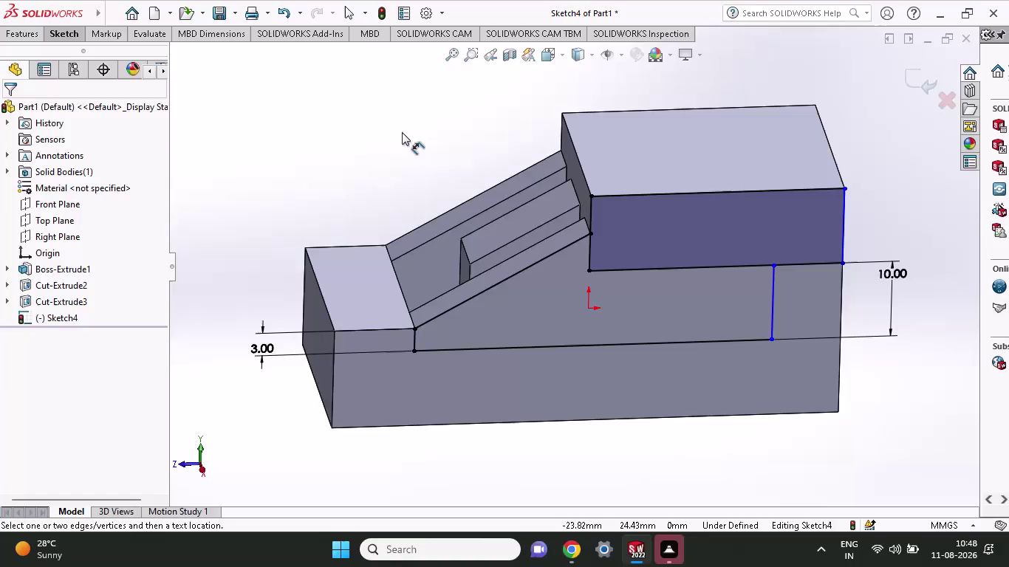
Orbit to a top-down view and cancel the active dimensioning command.
middle_drag(401, 132, 413, 201)
middle_click(413, 201)
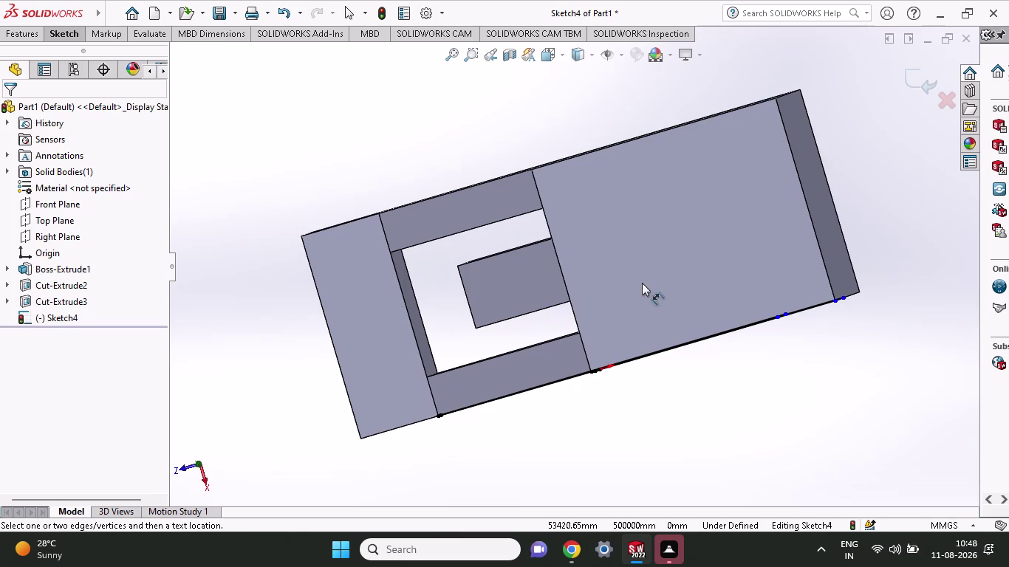
click(591, 273)
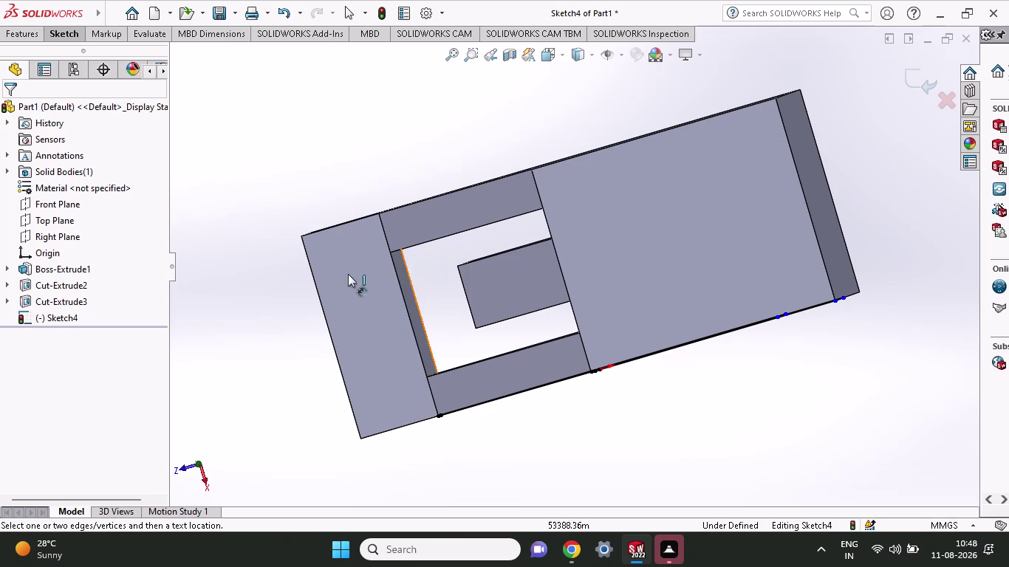
right_click(224, 135)
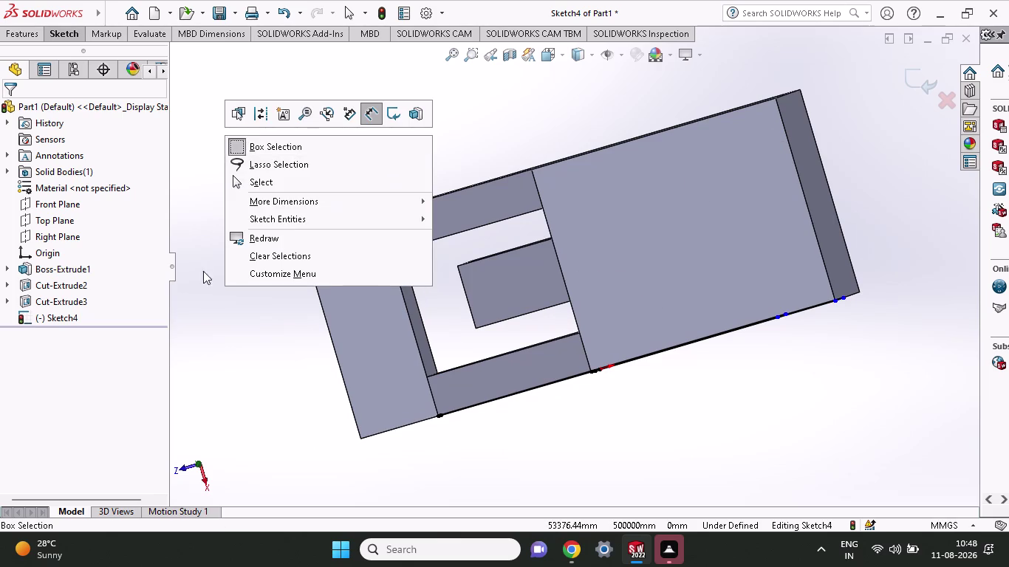
click(215, 302)
key(Escape)
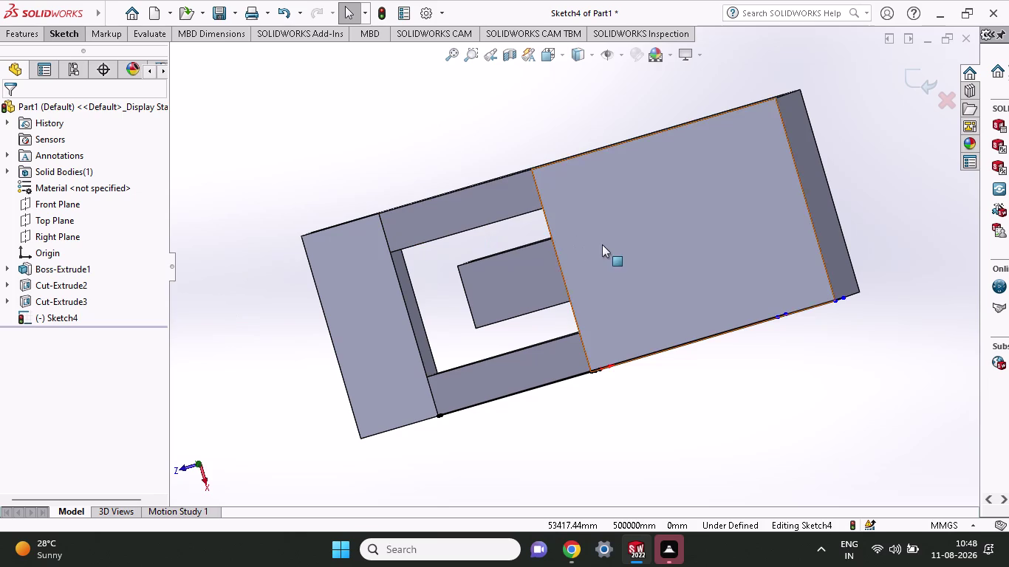
Exit the dimensioned sketch and start a new sketch on the raised block's top face.
click(602, 245)
right_click(602, 244)
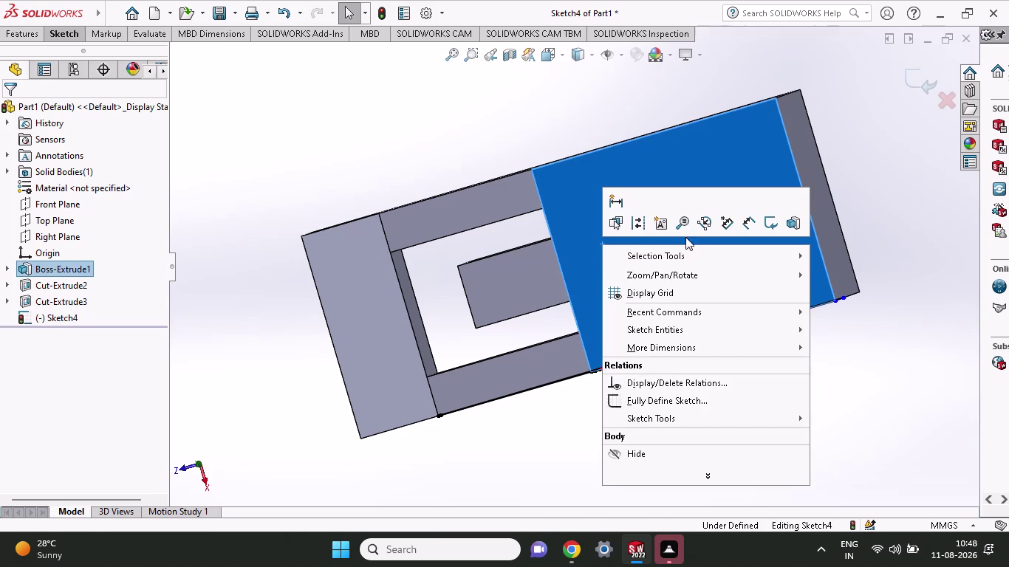
click(768, 228)
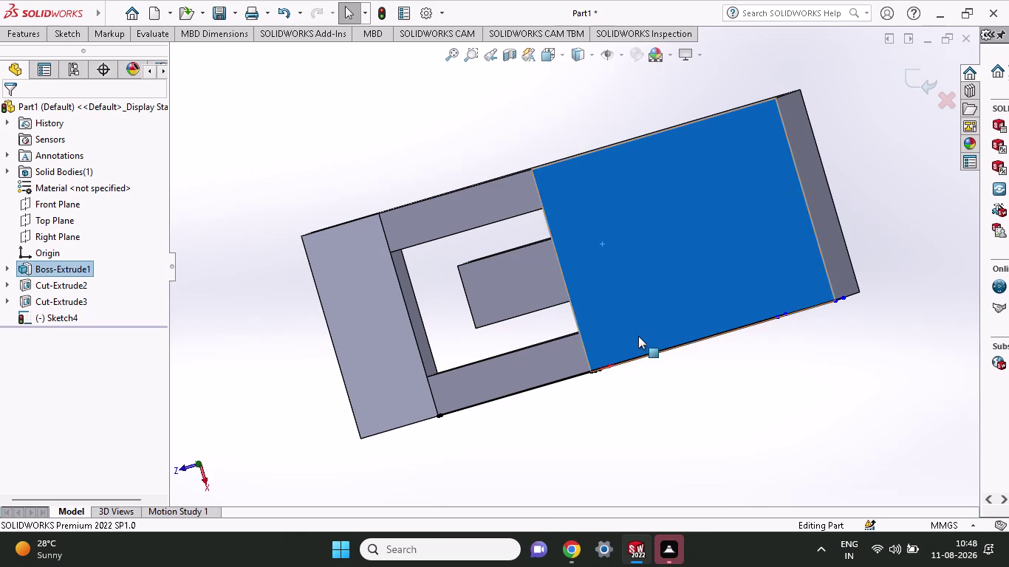
click(637, 305)
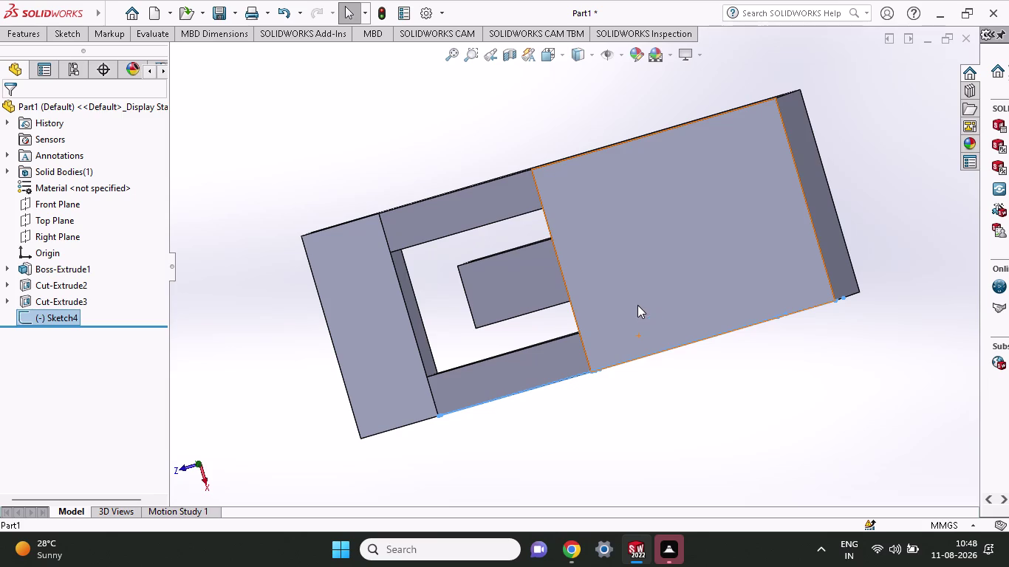
click(697, 264)
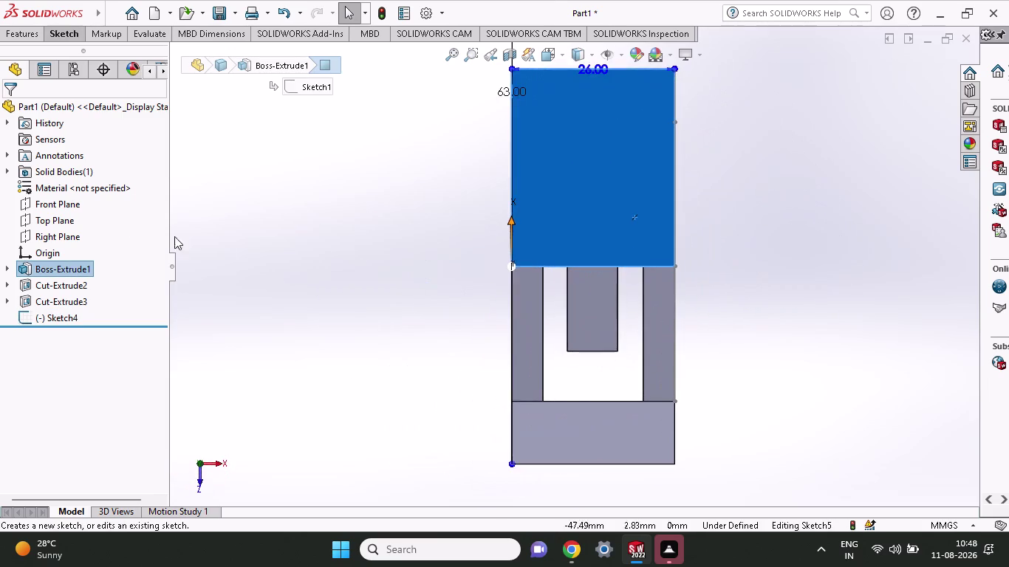
Draw two vertical lines and an 8 mm top line from the face edge above the slot.
click(56, 36)
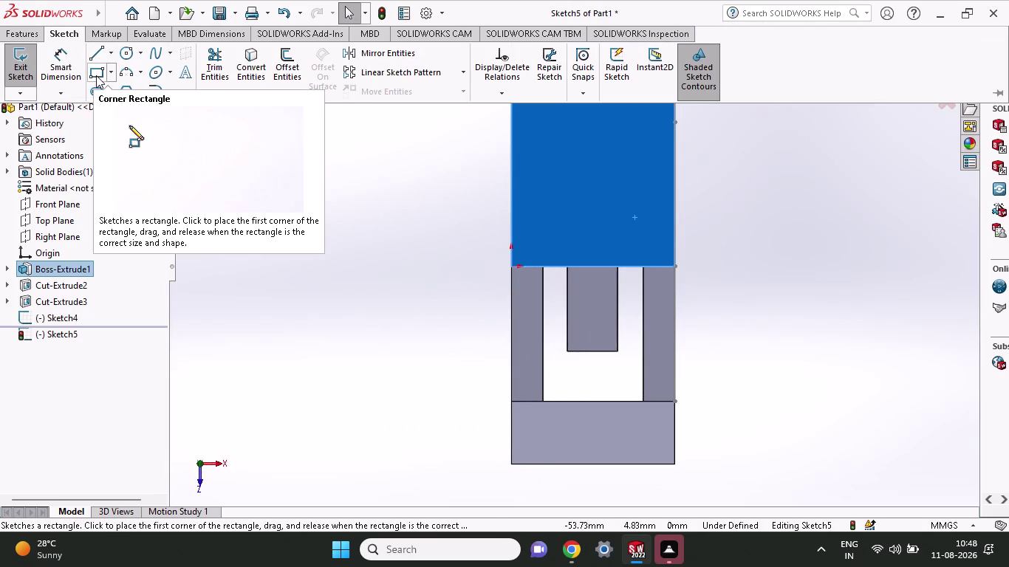
click(95, 54)
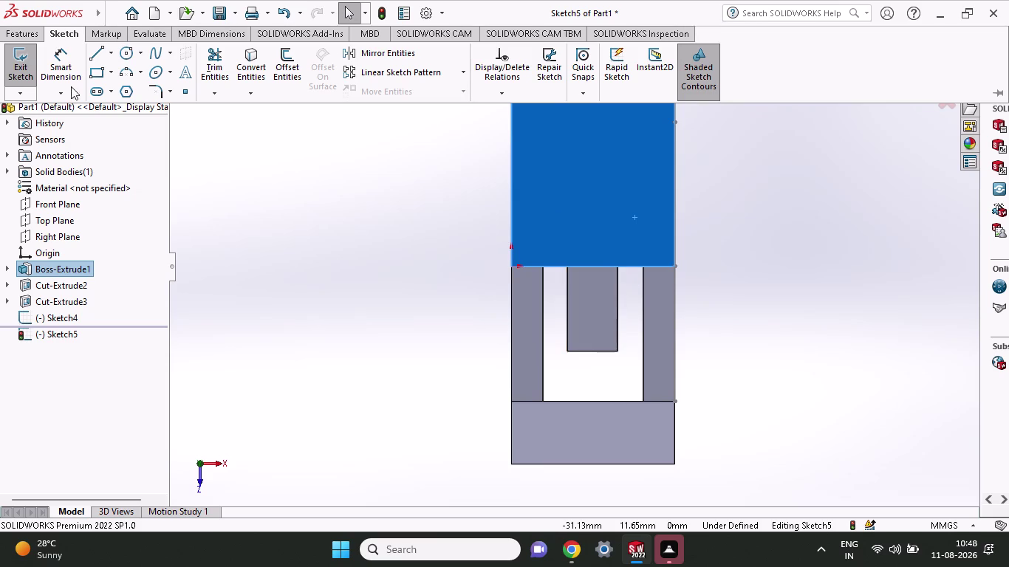
click(92, 58)
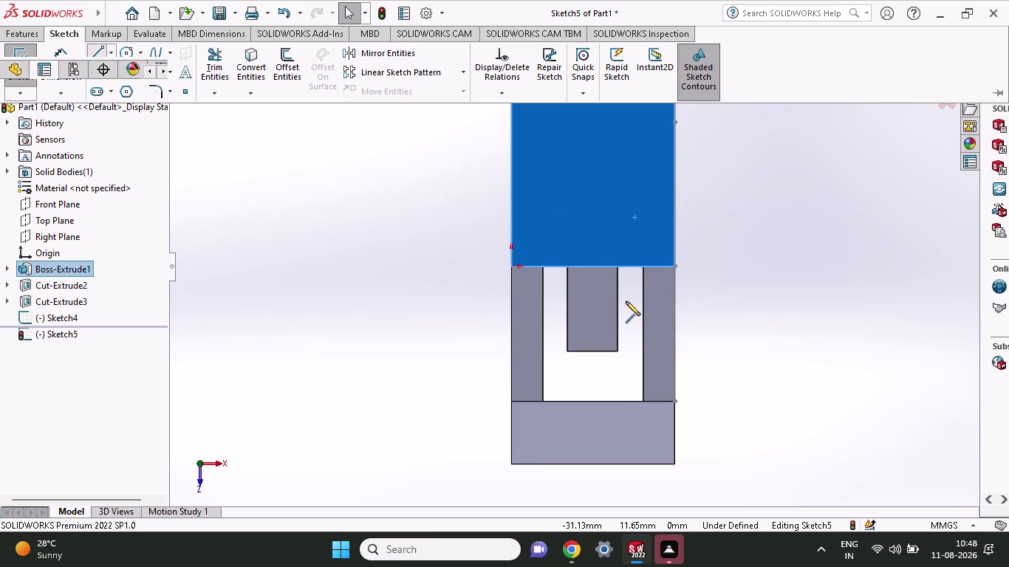
click(619, 268)
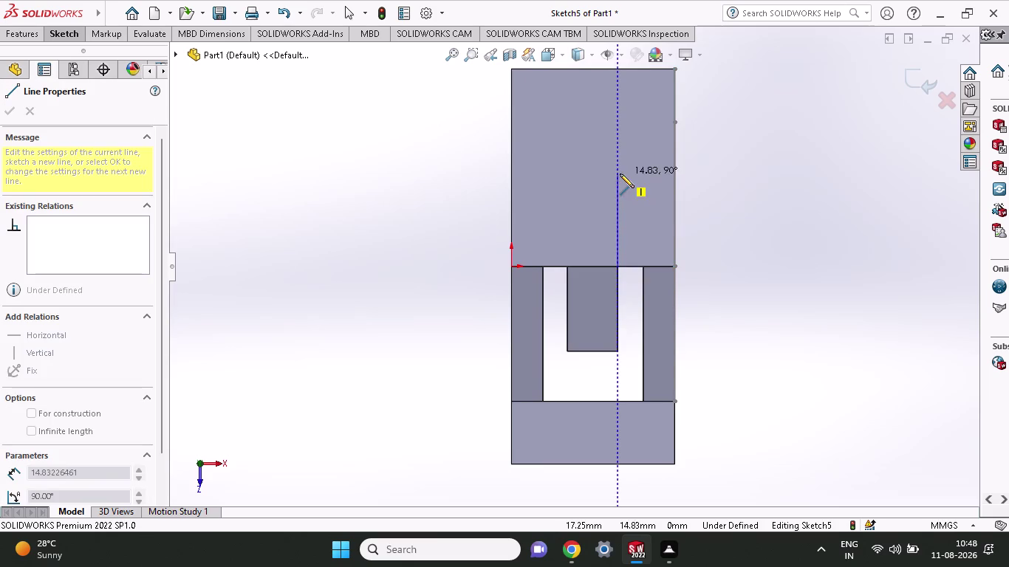
click(619, 195)
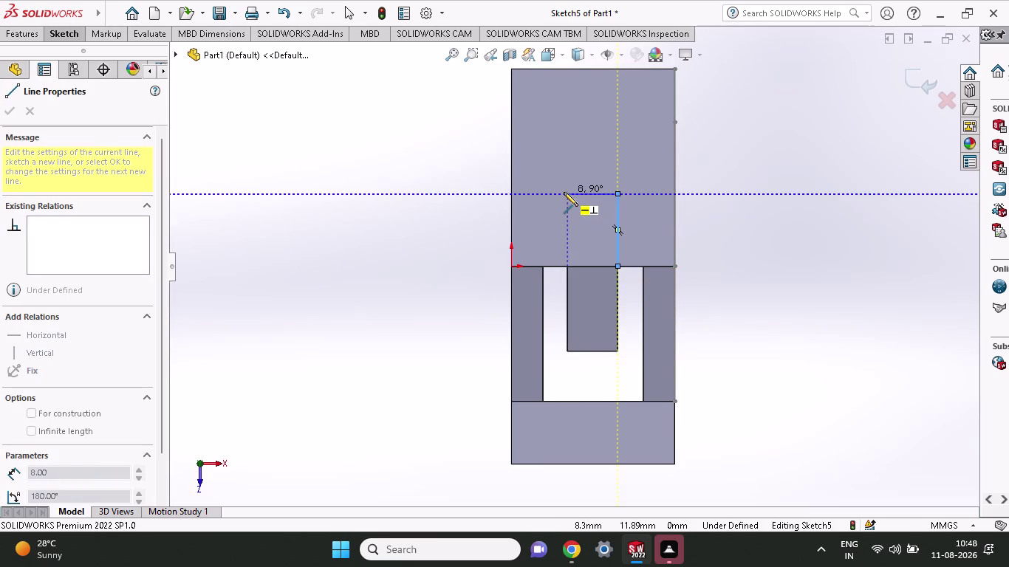
click(563, 192)
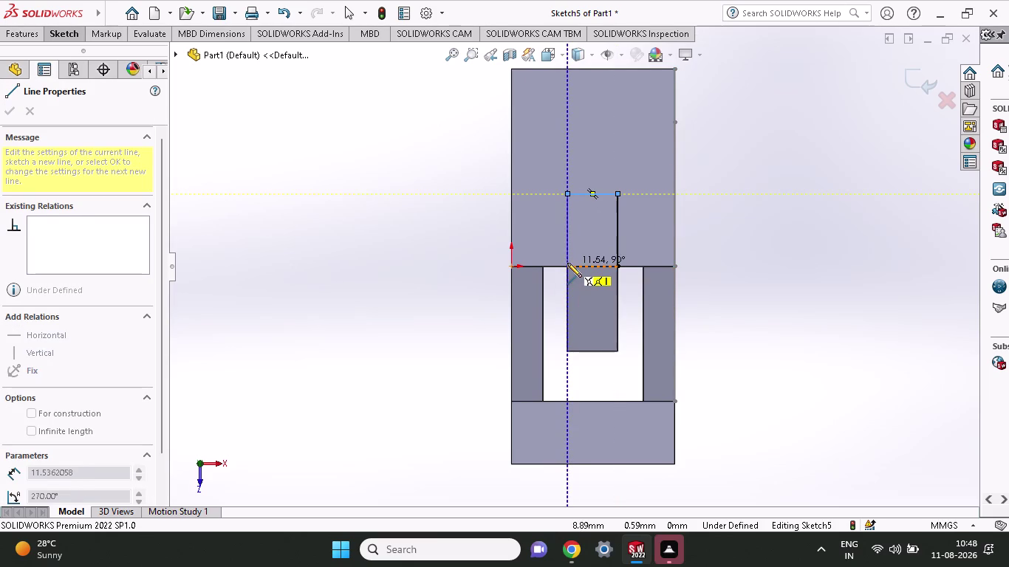
click(565, 266)
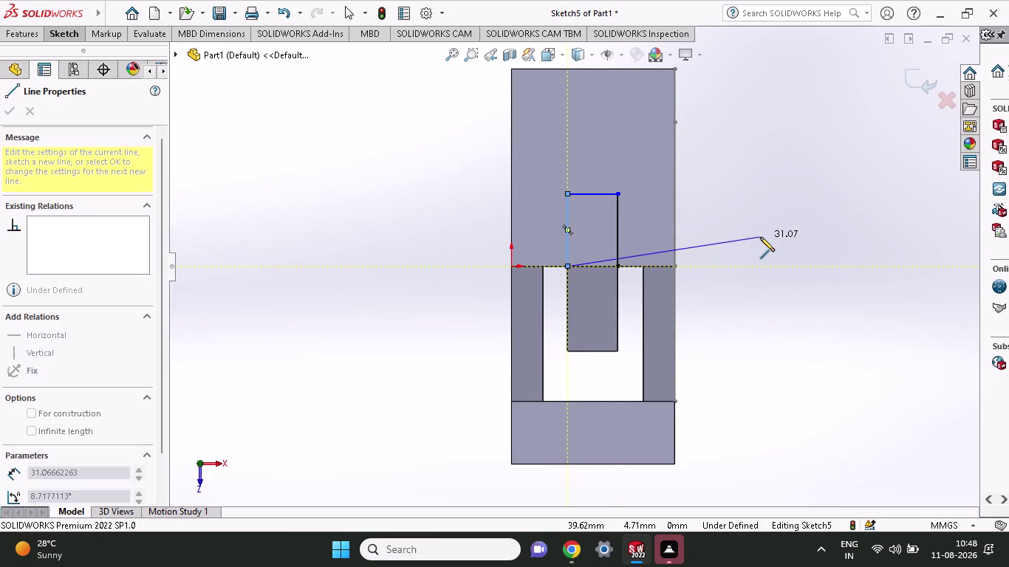
right_click(760, 237)
click(771, 250)
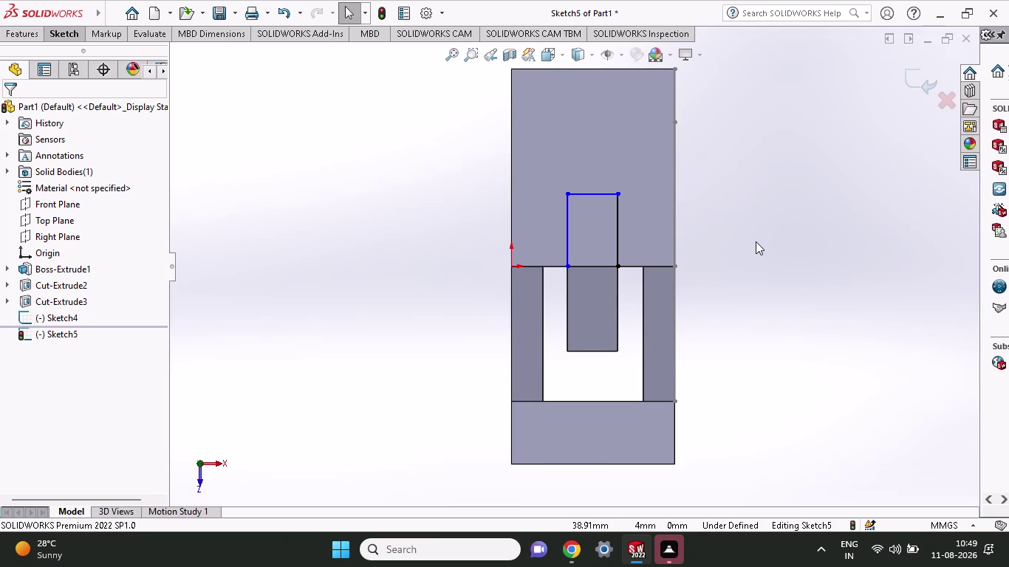
scroll(up, 3)
Orbit the model around the new three-sided outline to inspect it from several sides.
middle_drag(737, 248, 729, 254)
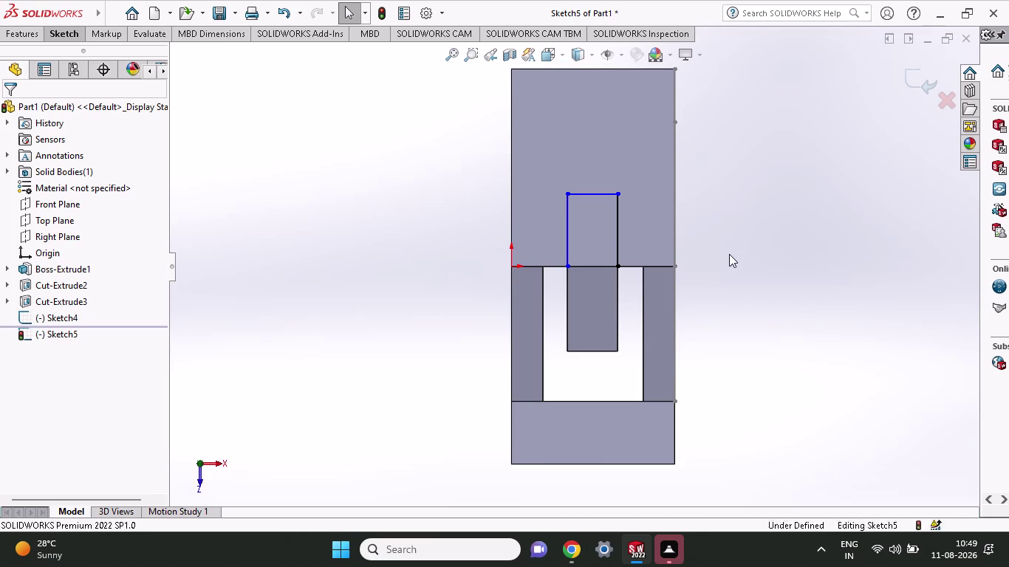
middle_drag(729, 254, 680, 220)
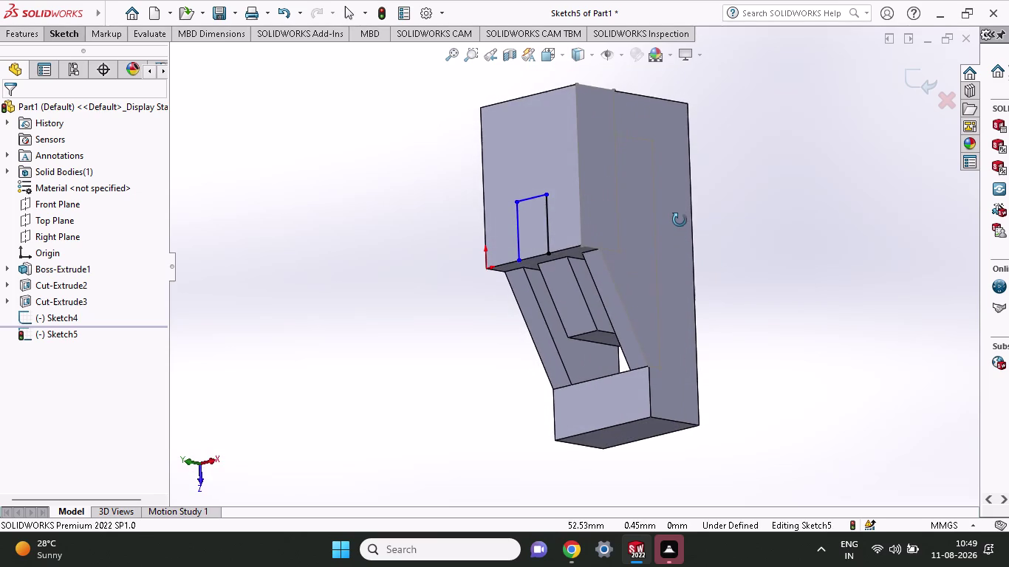
middle_drag(679, 220, 687, 216)
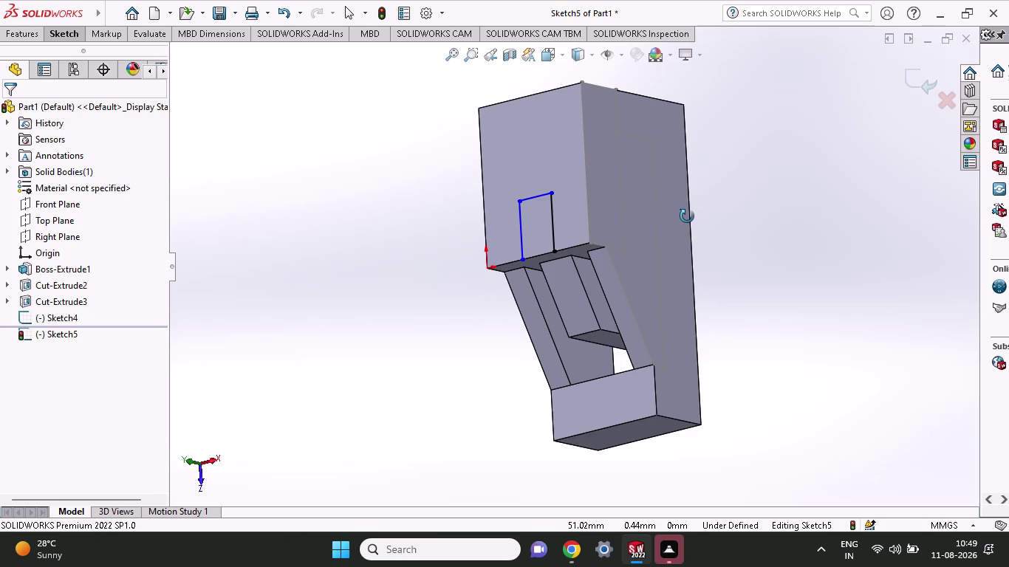
middle_drag(686, 216, 681, 224)
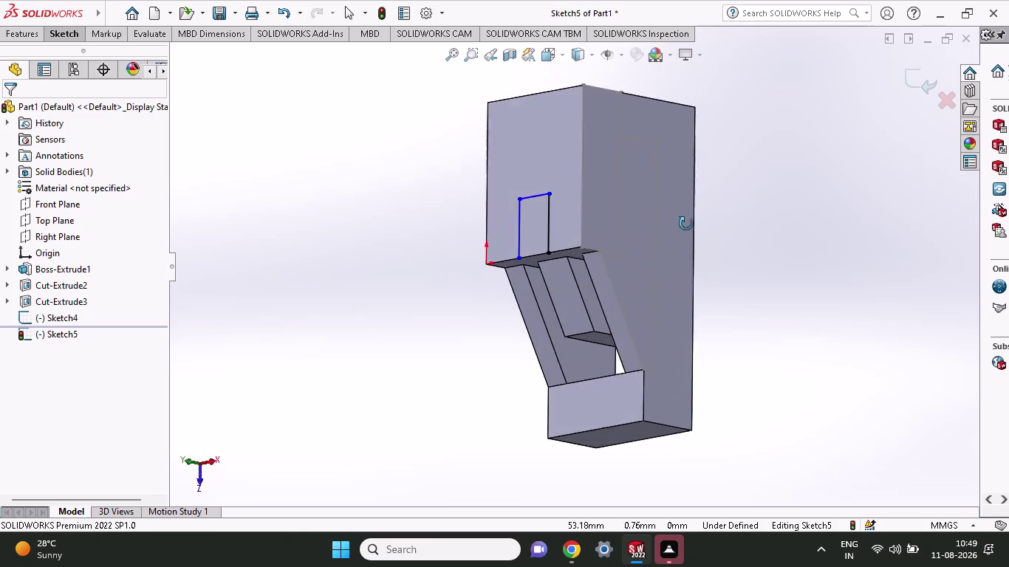
middle_drag(682, 224, 739, 206)
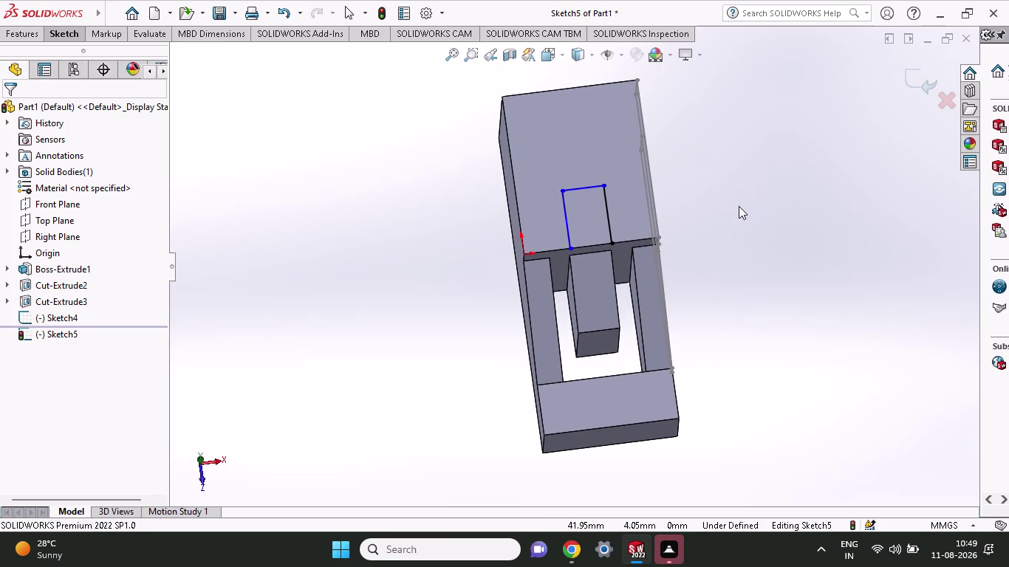
middle_drag(738, 207, 612, 235)
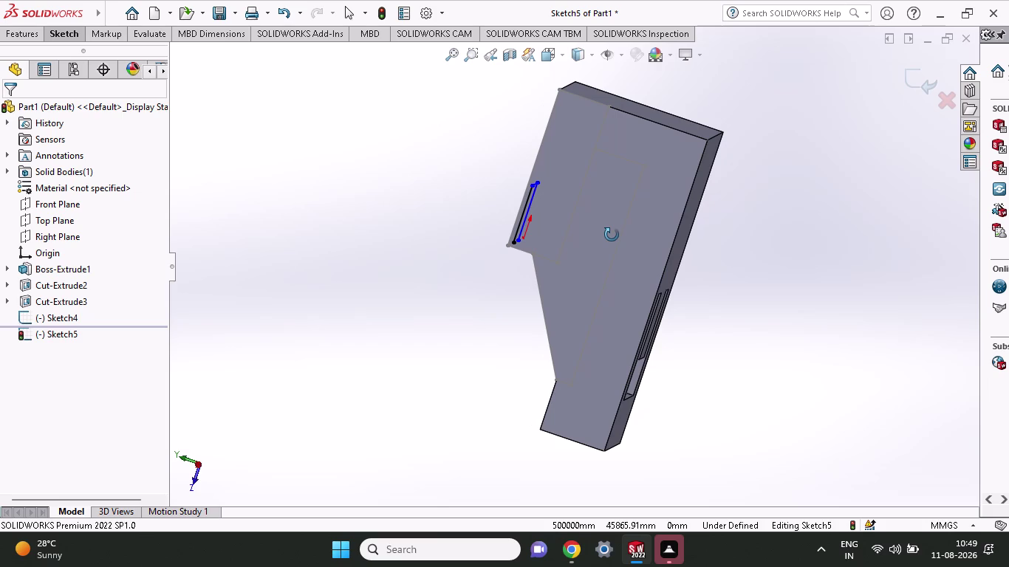
middle_drag(612, 234, 617, 250)
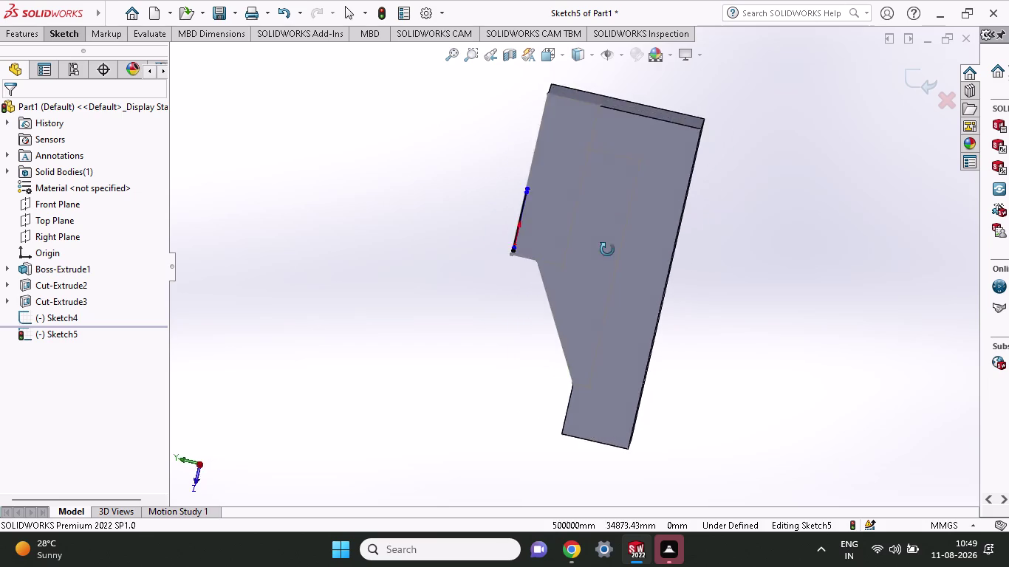
middle_drag(617, 249, 496, 239)
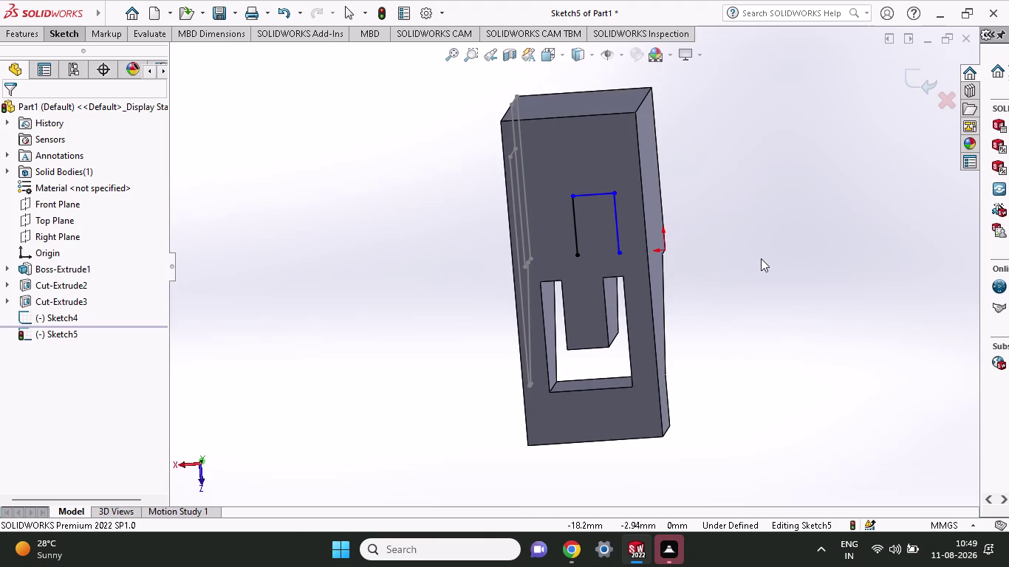
Exit Sketch5 and select the block's front face.
right_click(735, 241)
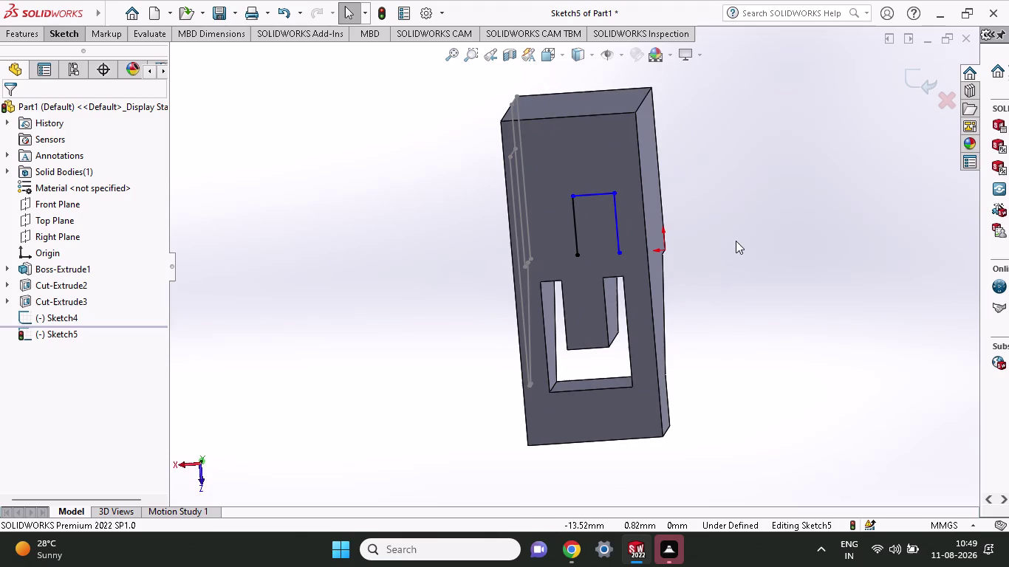
click(905, 214)
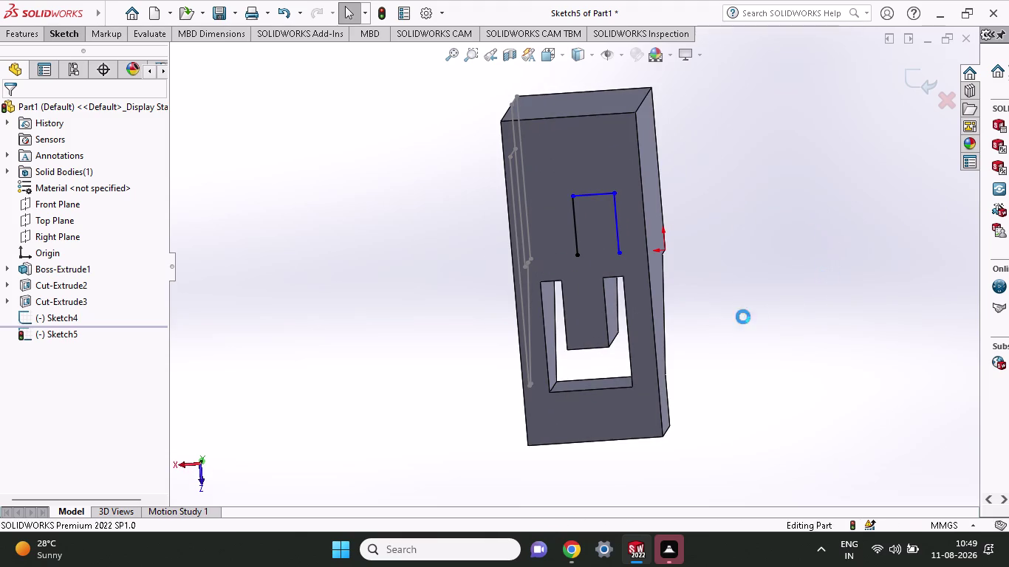
click(586, 308)
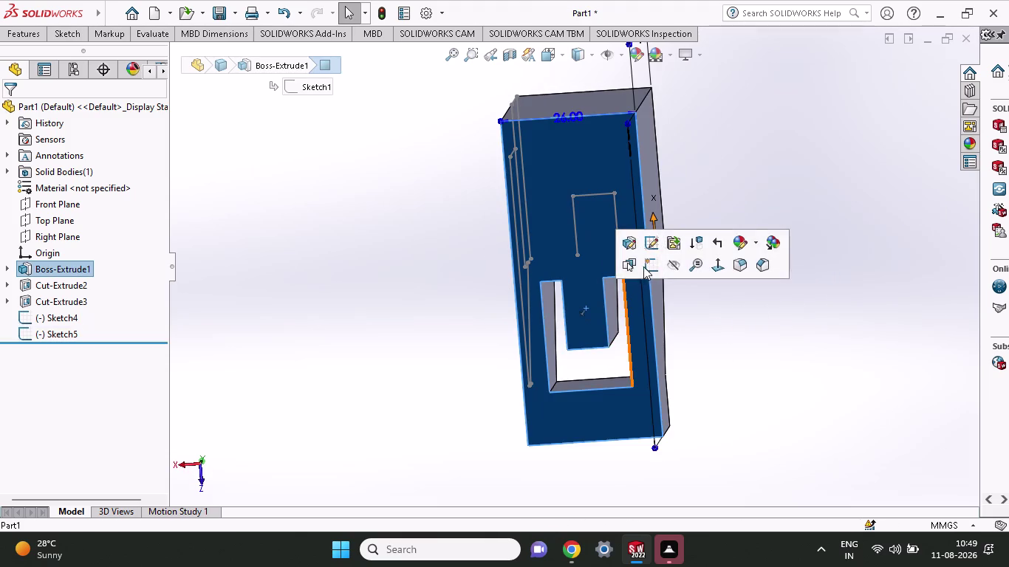
Start Sketch6 on the front face and draw a corner rectangle over the central tab.
click(647, 261)
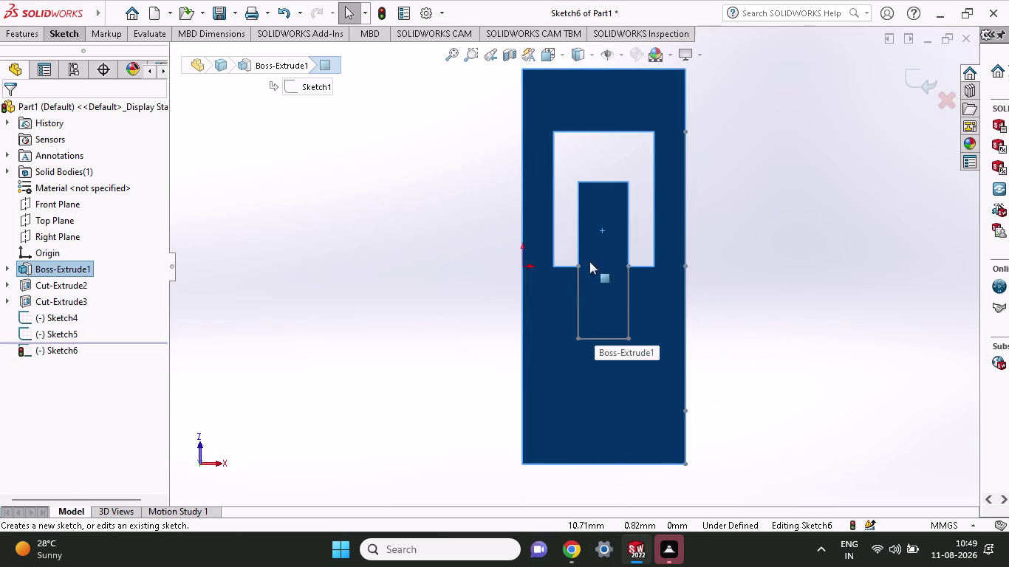
click(59, 31)
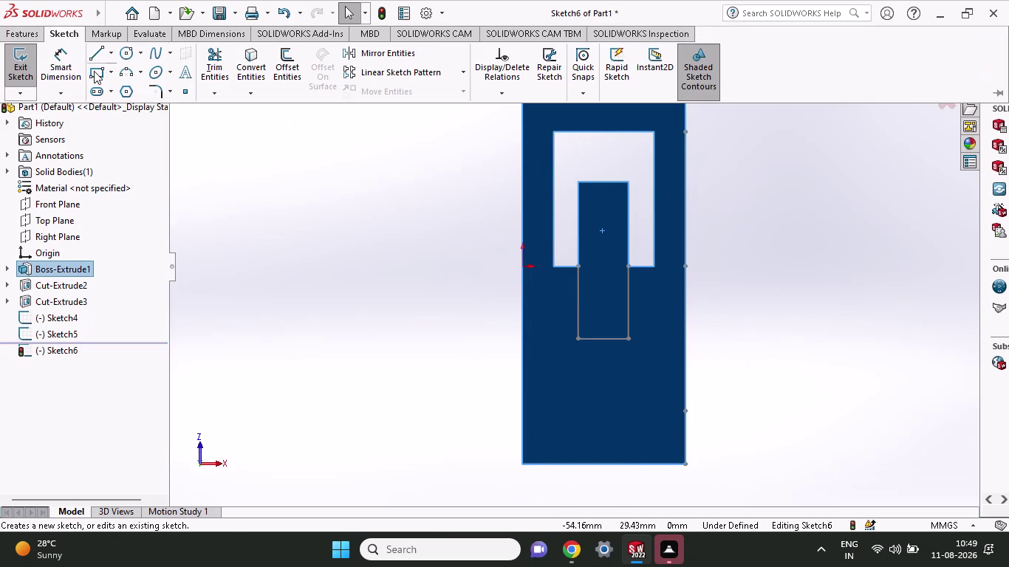
click(94, 71)
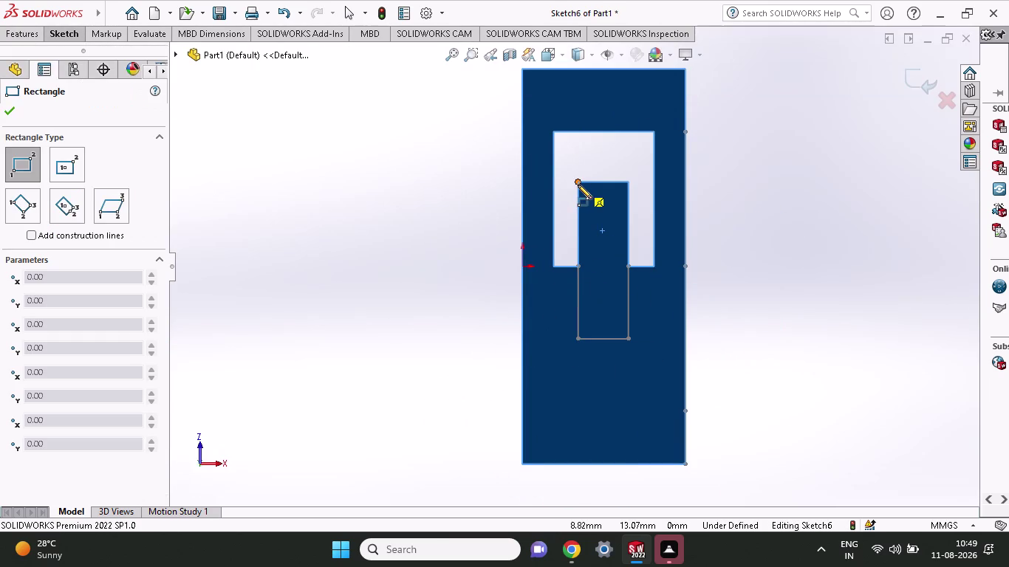
click(578, 185)
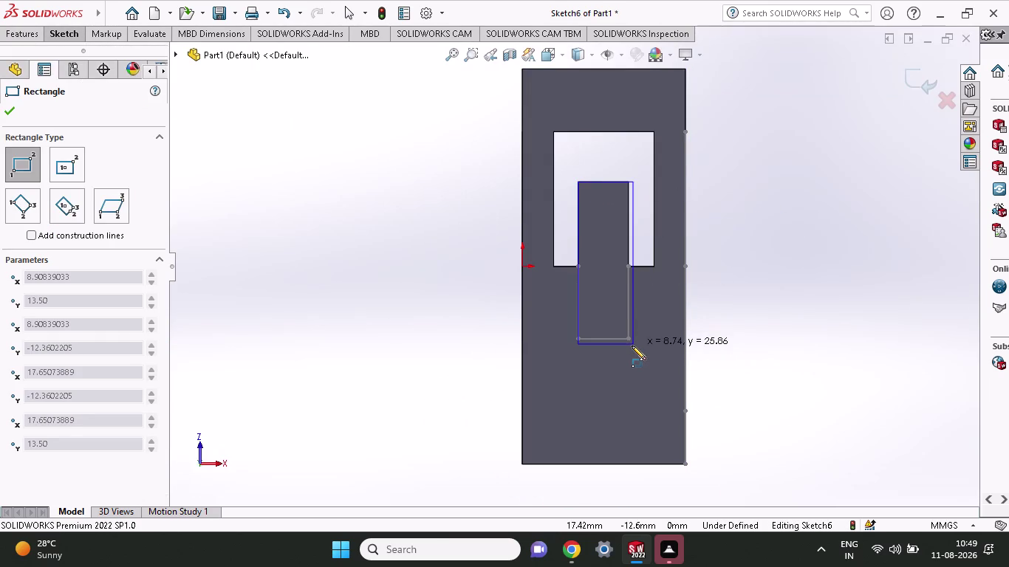
click(630, 341)
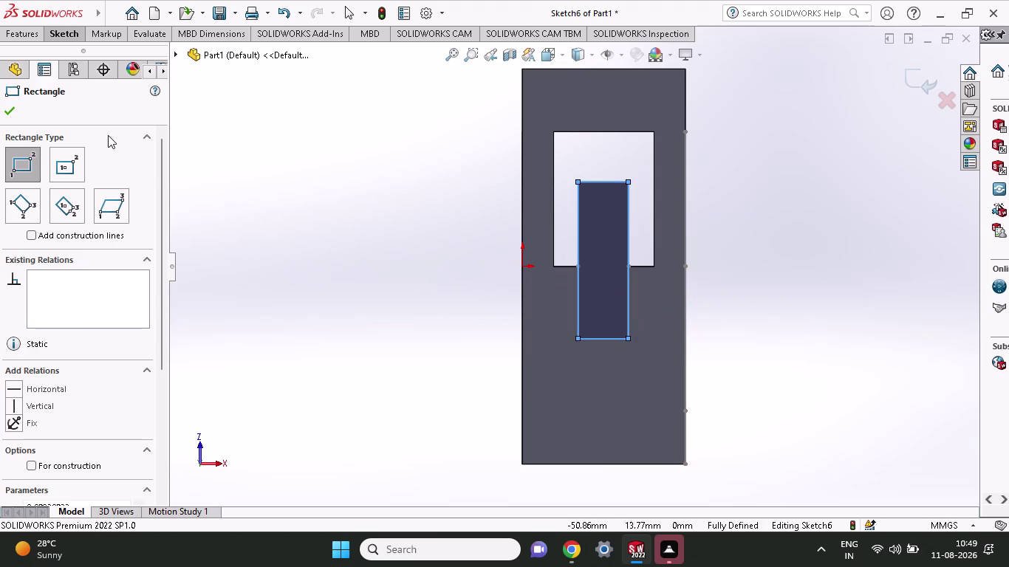
click(19, 36)
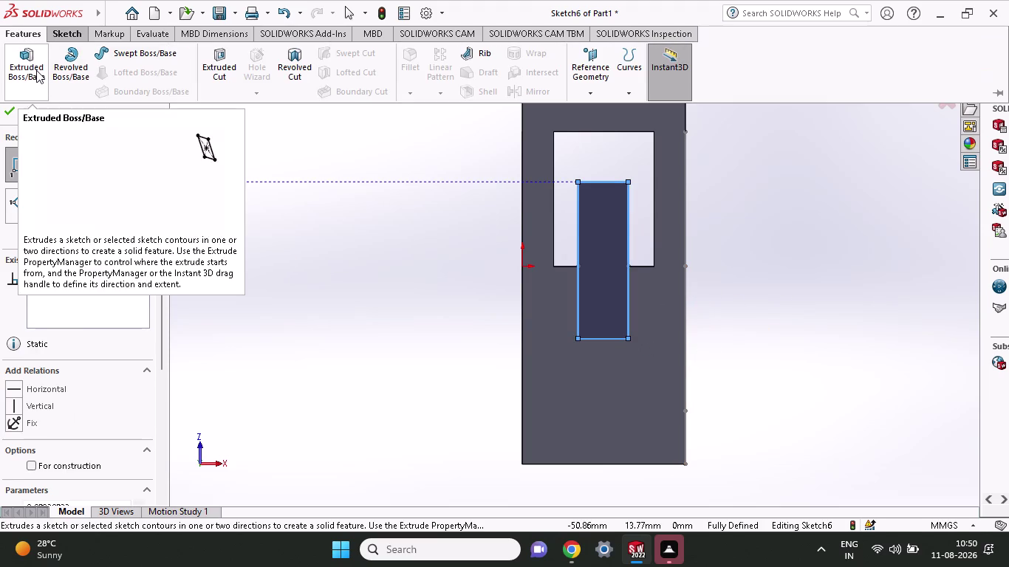
Extrude the tab rectangle 30 mm as Boss-Extrude2, checking the depth from several angles.
click(37, 70)
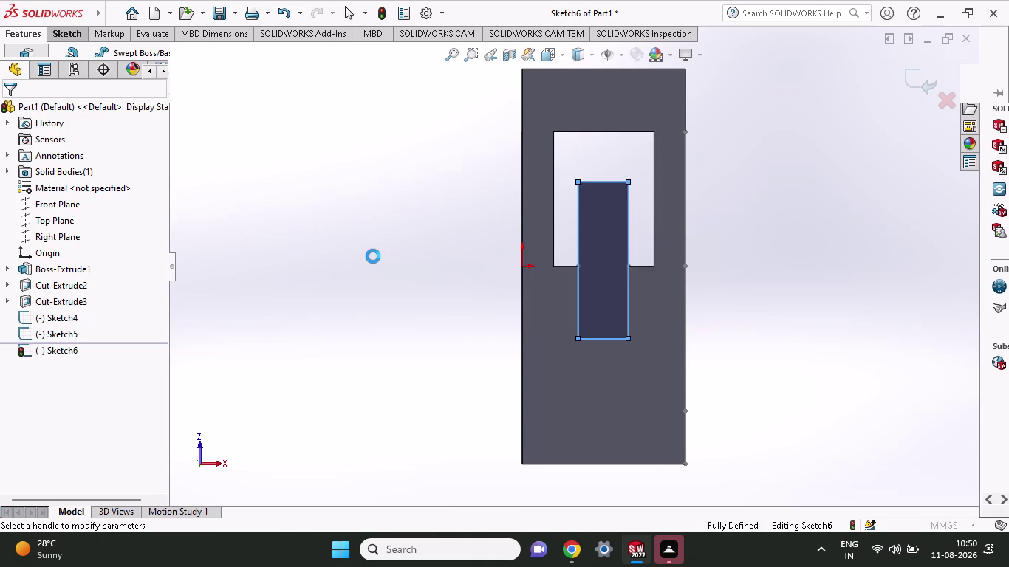
middle_drag(708, 262, 695, 274)
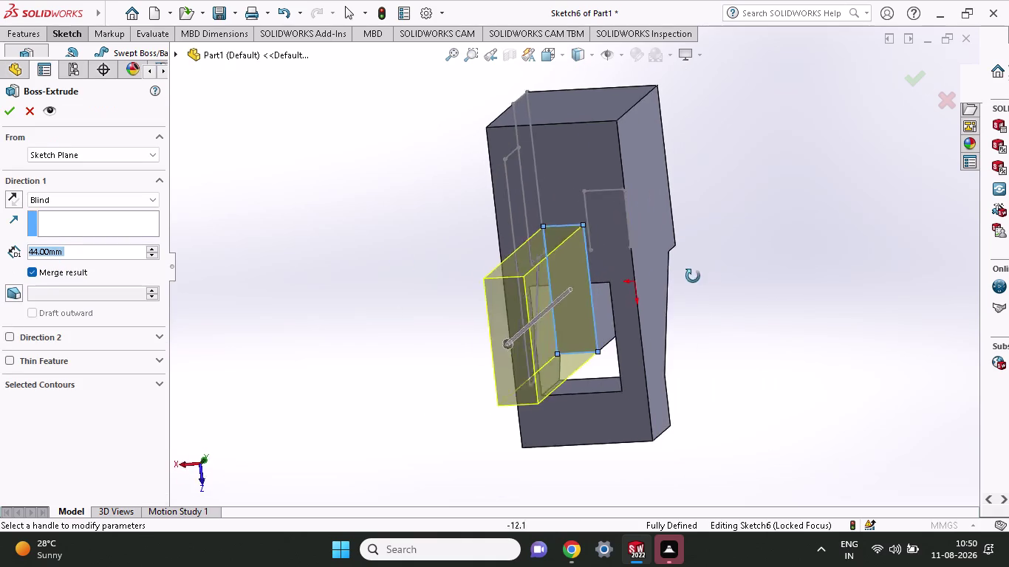
middle_drag(696, 274, 596, 323)
drag(295, 410, 629, 224)
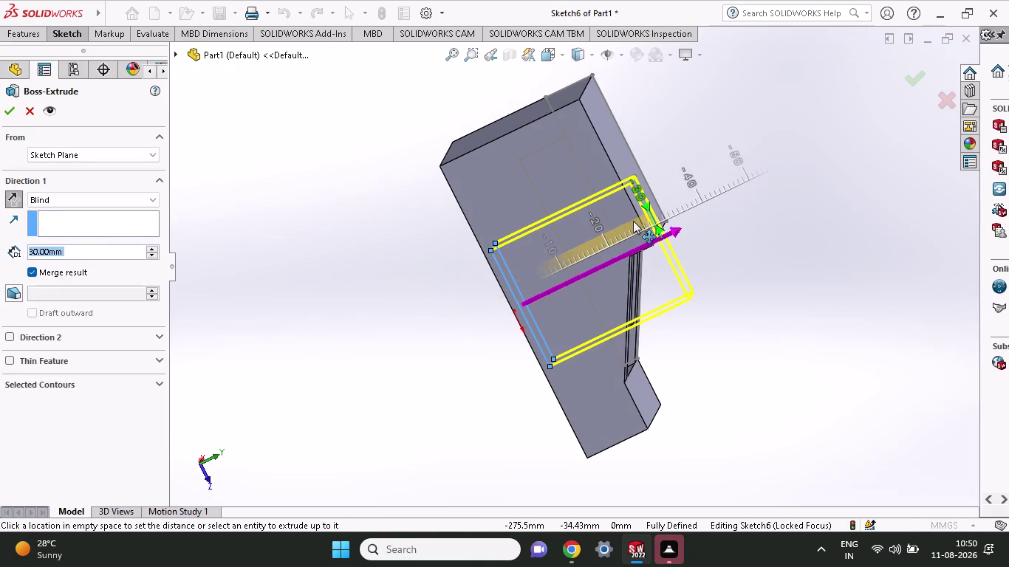
drag(629, 224, 650, 208)
middle_drag(789, 222, 720, 237)
scroll(up, 3)
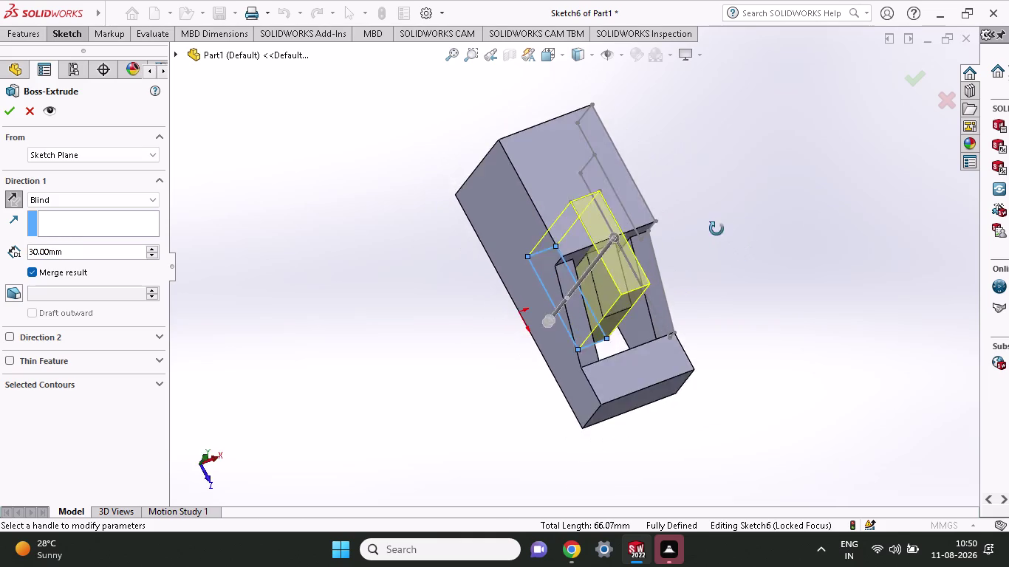
middle_drag(720, 237, 776, 190)
middle_click(779, 187)
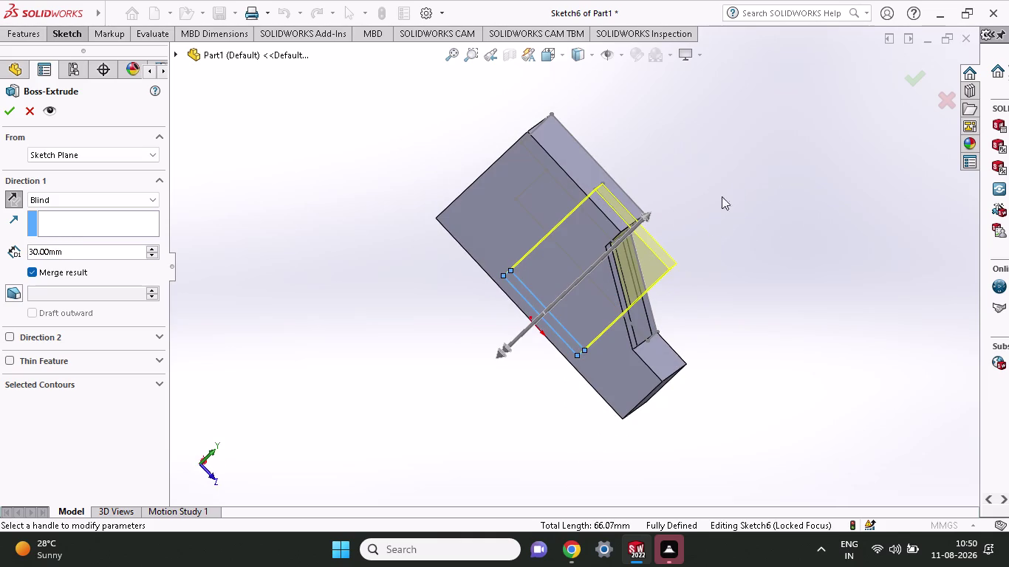
click(7, 112)
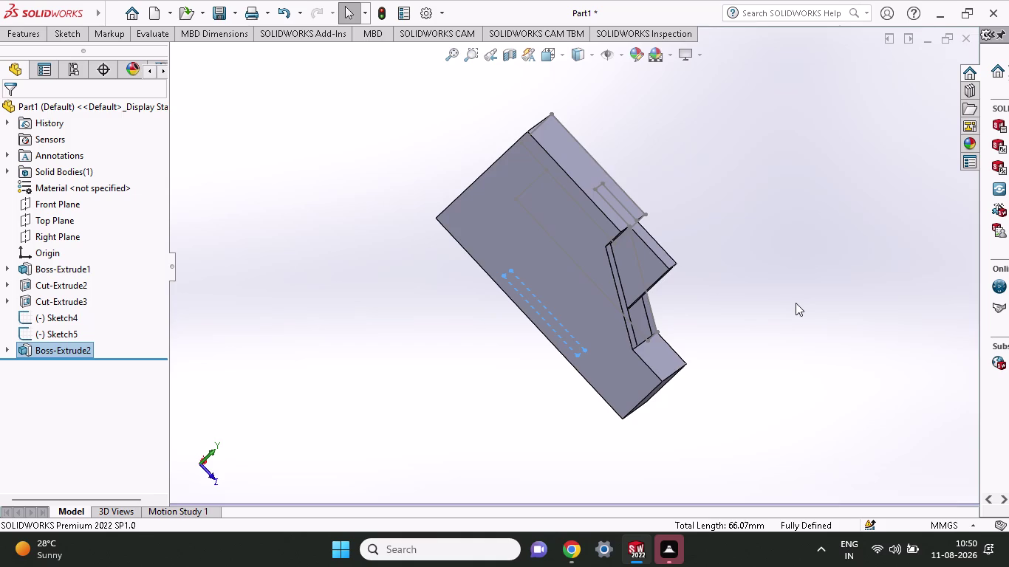
middle_drag(795, 303, 815, 286)
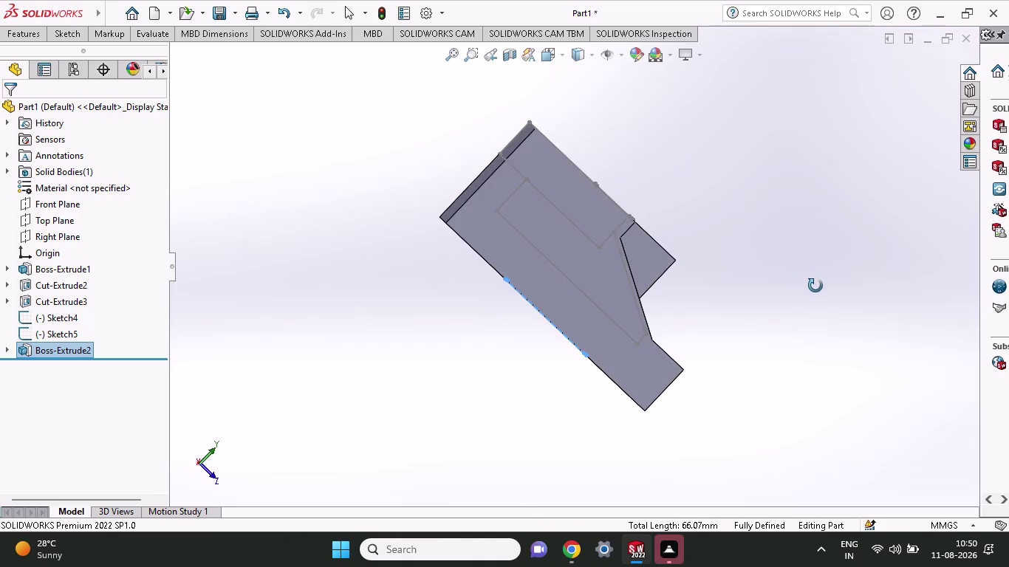
middle_drag(815, 285, 809, 274)
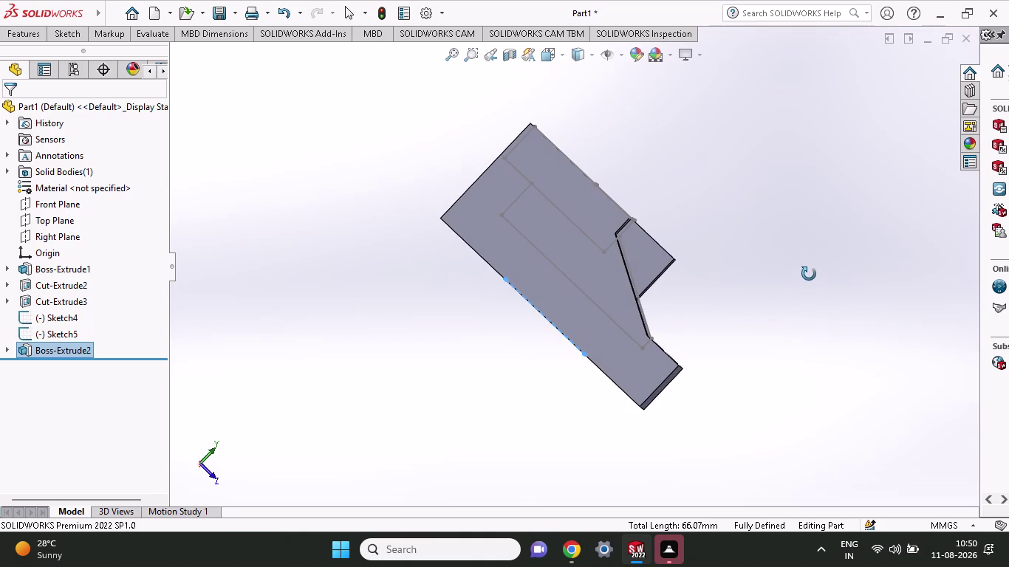
middle_drag(809, 274, 699, 331)
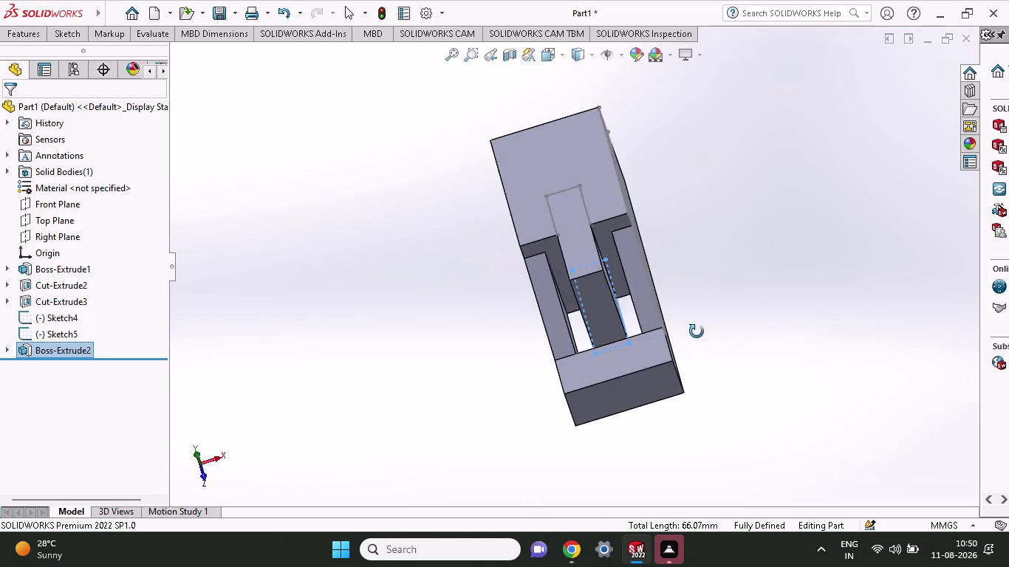
middle_drag(699, 331, 697, 328)
middle_drag(697, 319, 757, 261)
middle_drag(758, 260, 779, 249)
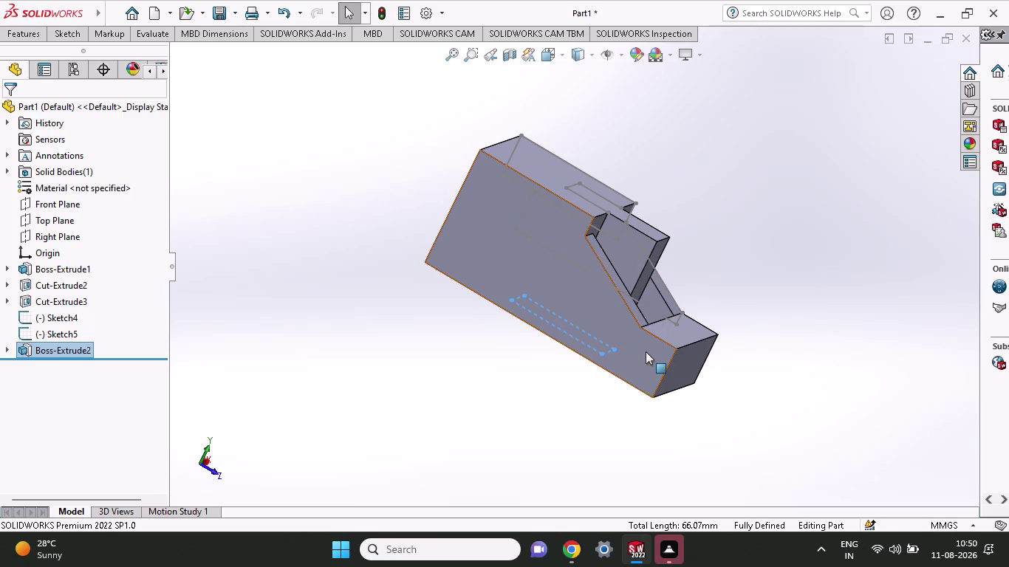
middle_drag(839, 326, 735, 332)
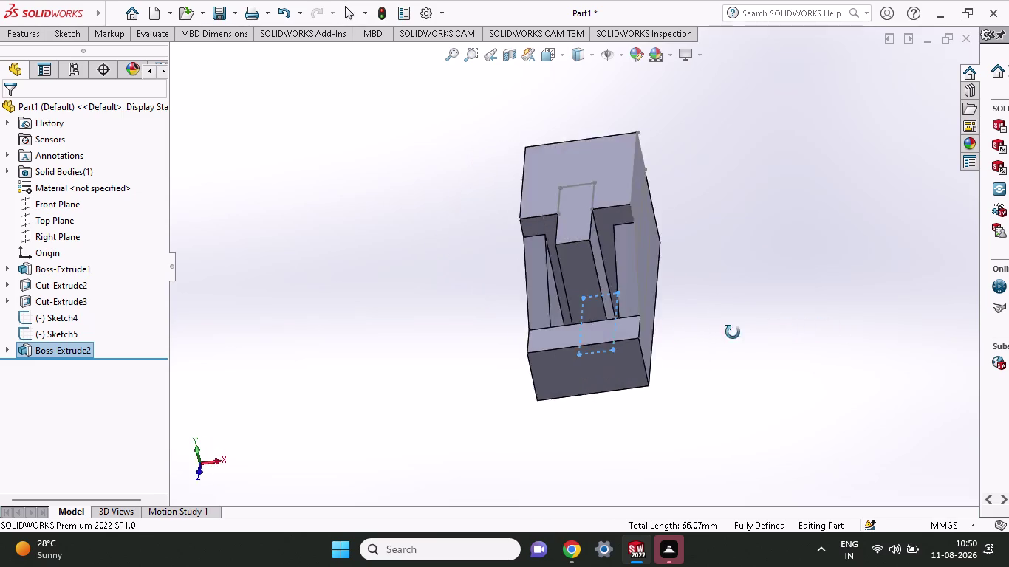
middle_drag(734, 333, 646, 360)
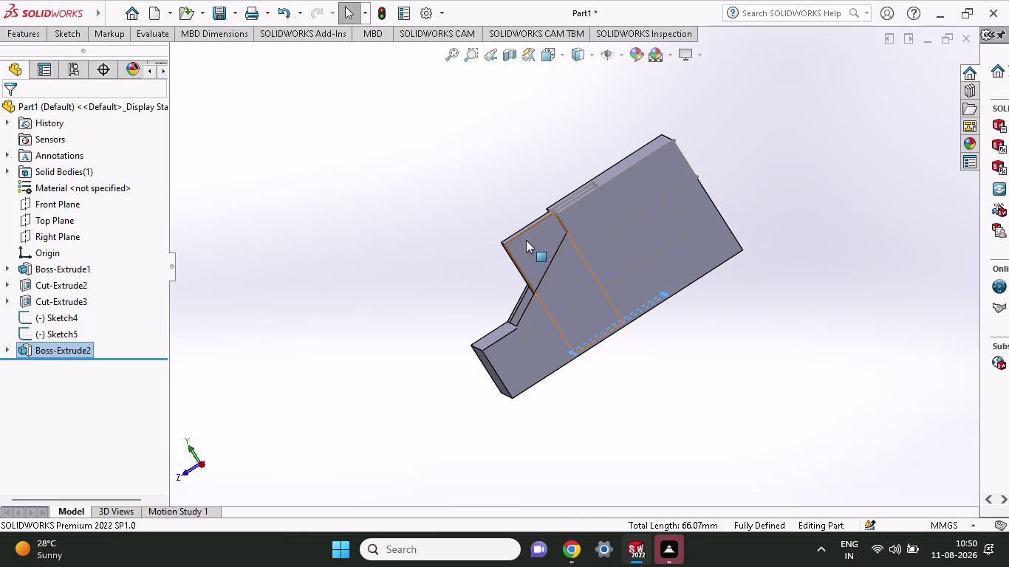
click(526, 240)
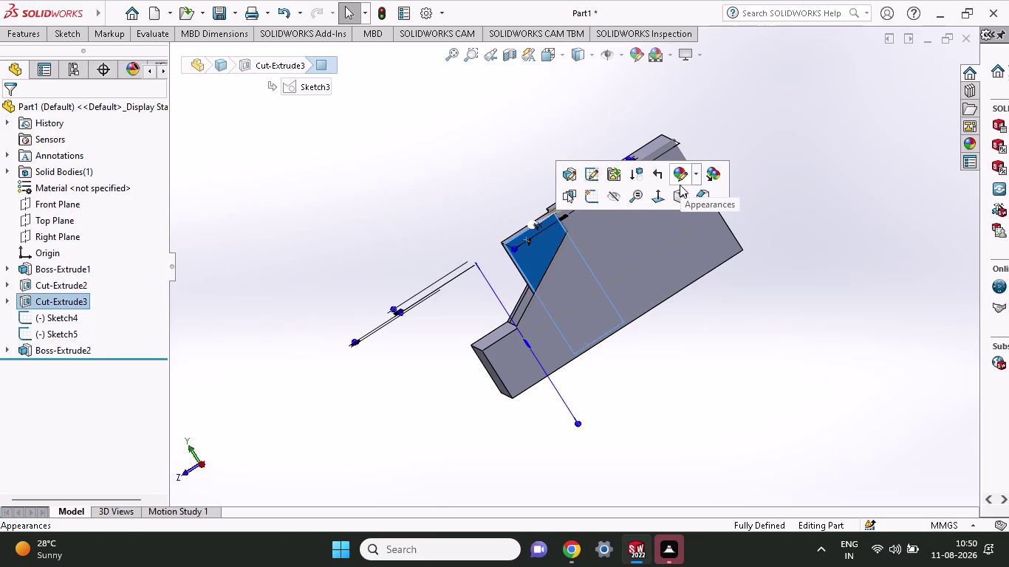
Sketch a closed outline with a sloped edge on the block's side face.
click(591, 199)
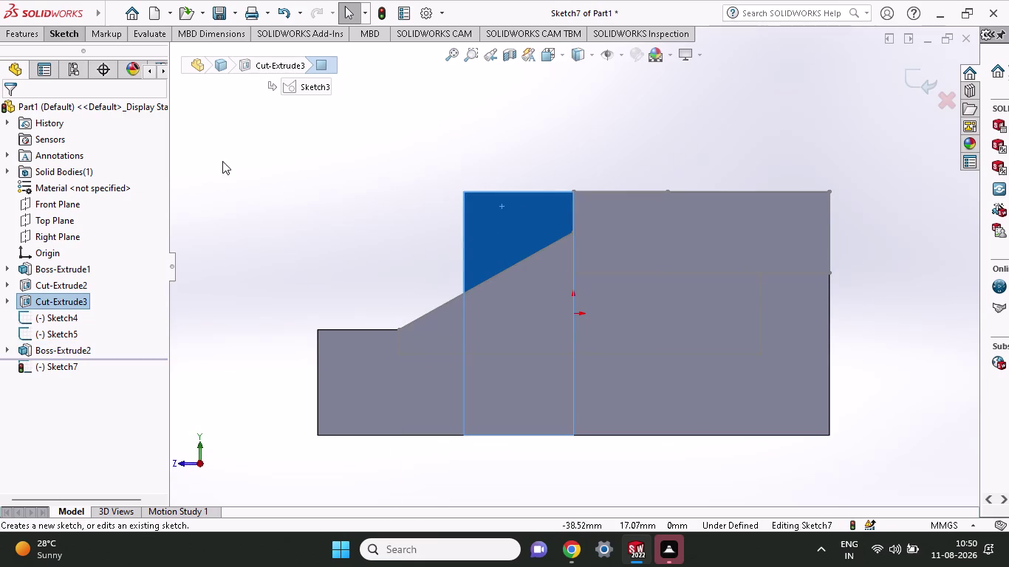
click(69, 28)
click(97, 59)
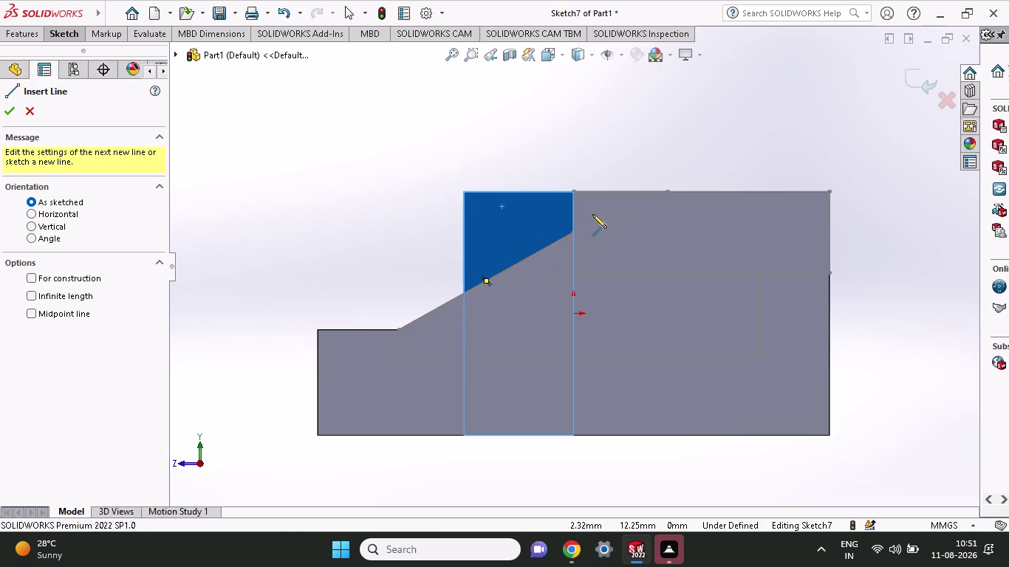
click(571, 231)
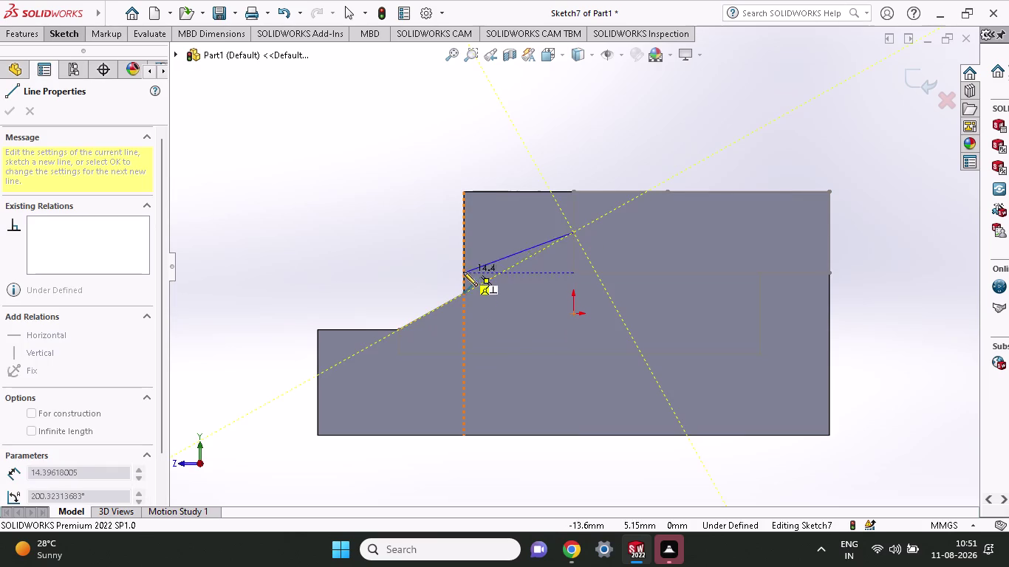
click(461, 295)
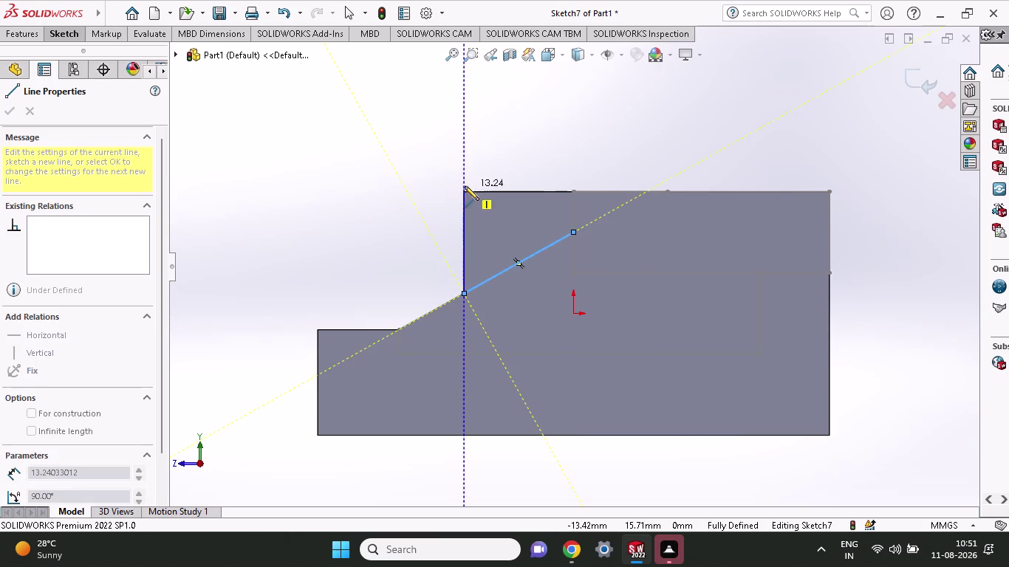
click(464, 191)
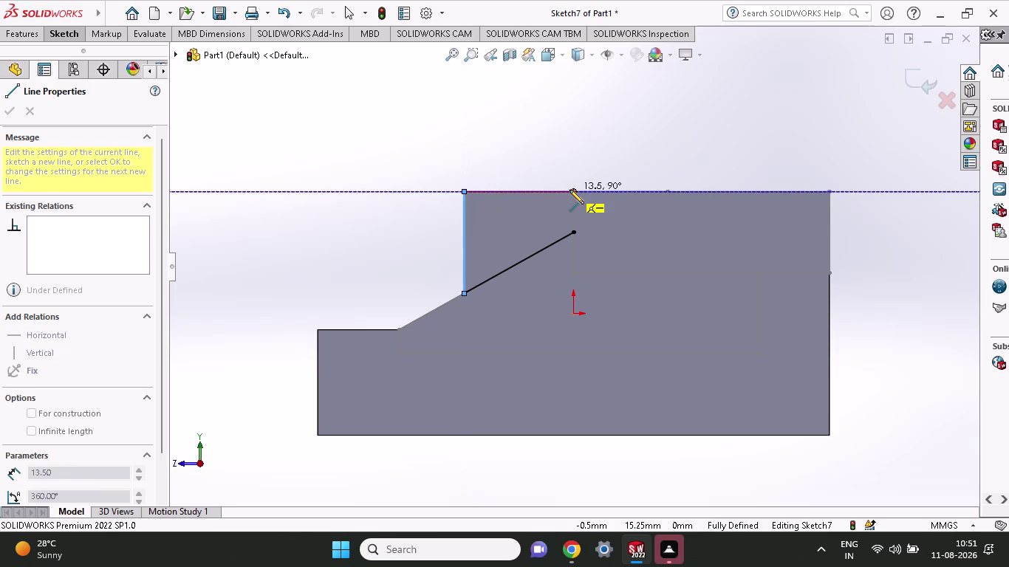
click(569, 190)
click(576, 231)
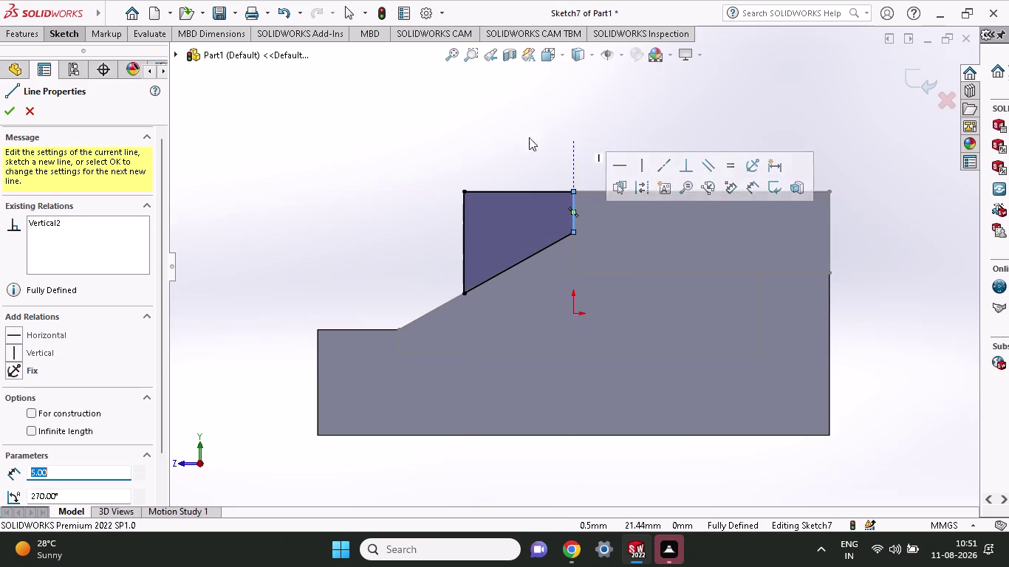
Cut the sloped outline 30 mm blind into the upper block as Cut-Extrude4.
click(27, 26)
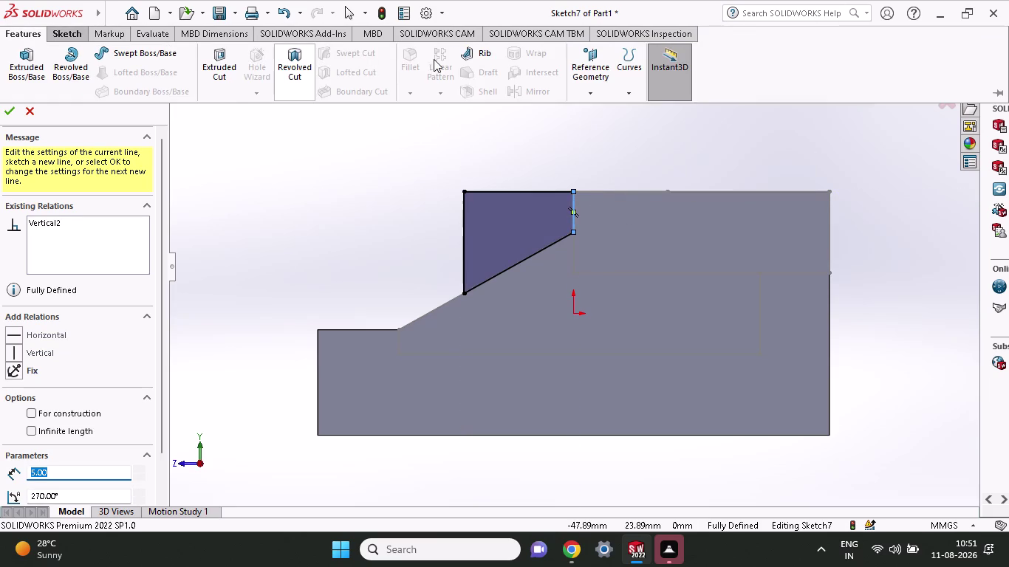
click(221, 64)
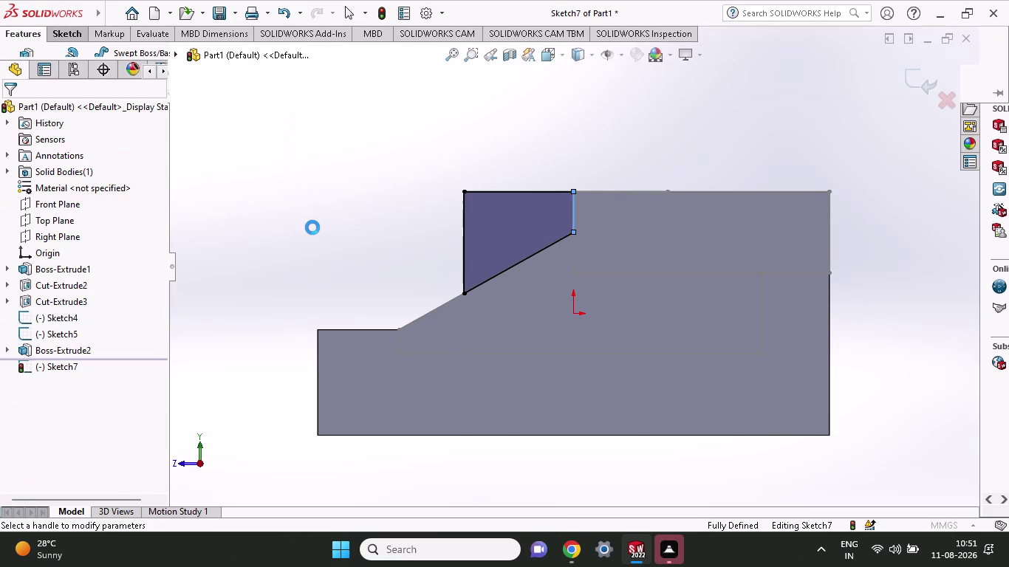
middle_drag(356, 277, 419, 303)
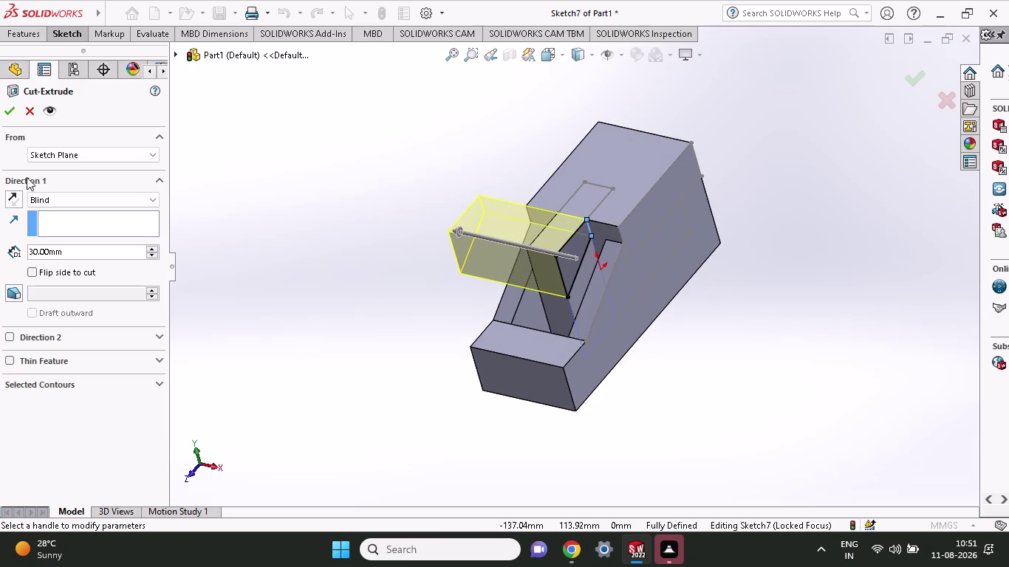
click(3, 102)
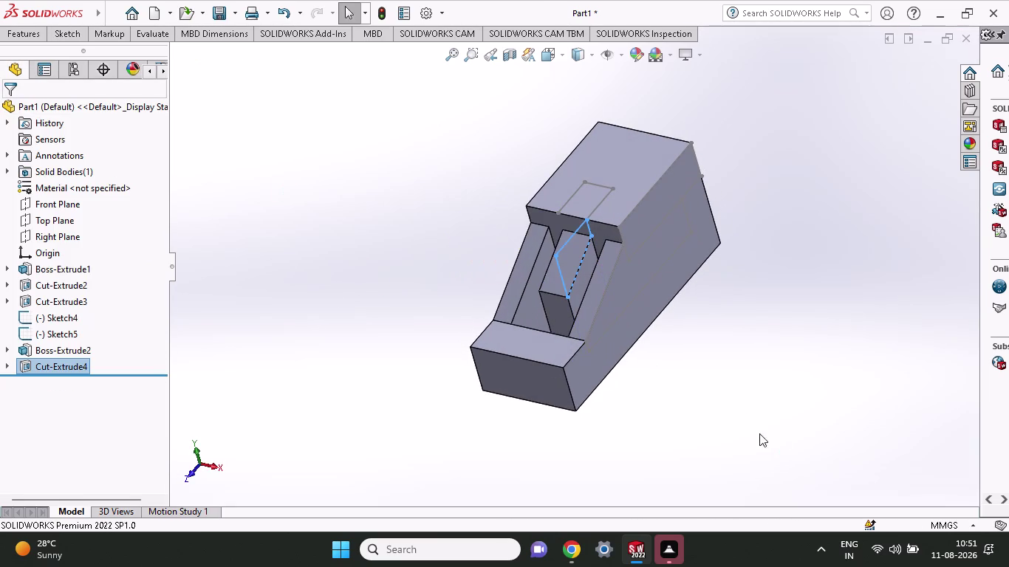
middle_drag(745, 411, 674, 412)
middle_drag(674, 401, 706, 389)
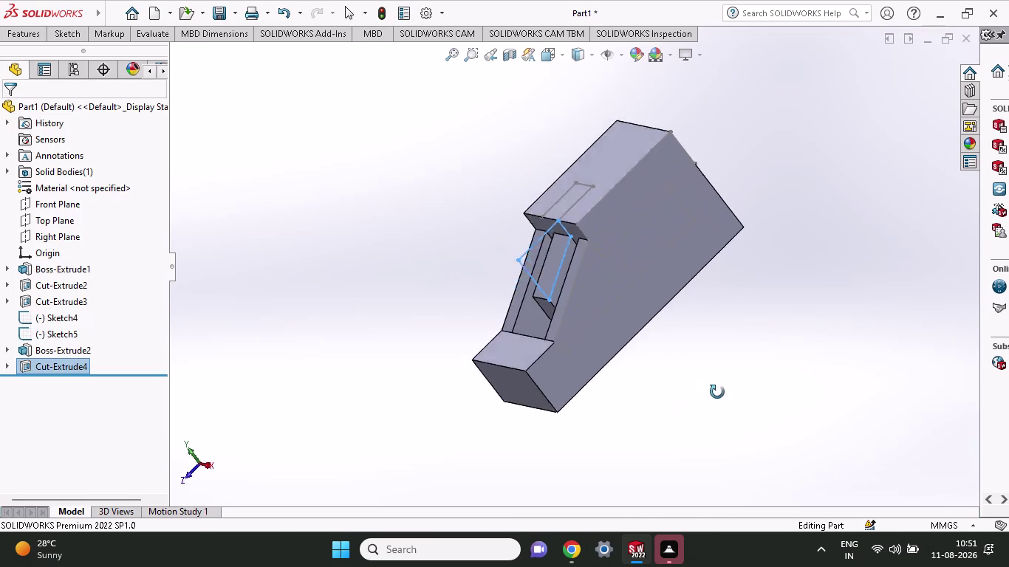
middle_drag(706, 390, 837, 408)
click(741, 372)
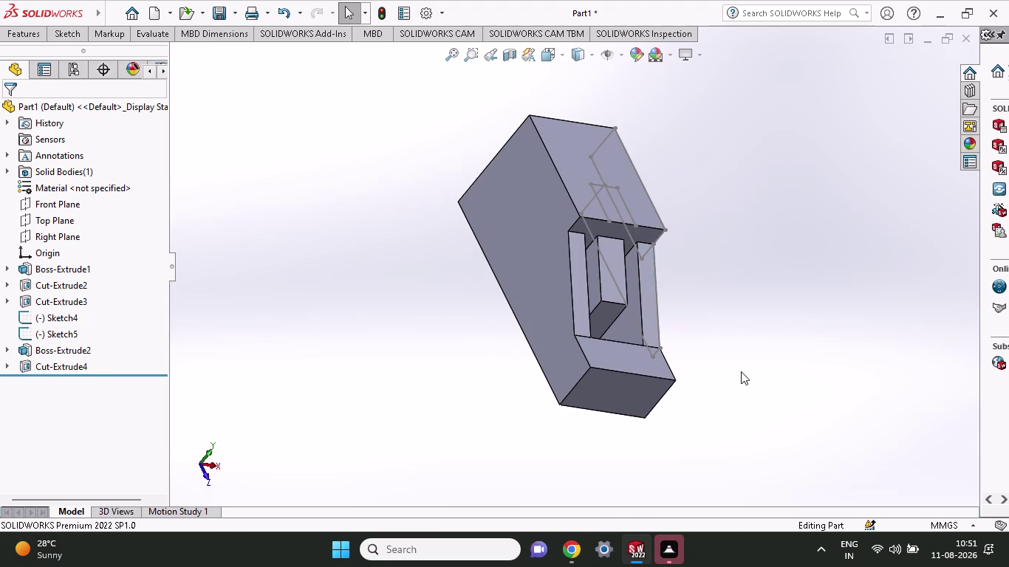
click(741, 374)
middle_drag(783, 267, 587, 372)
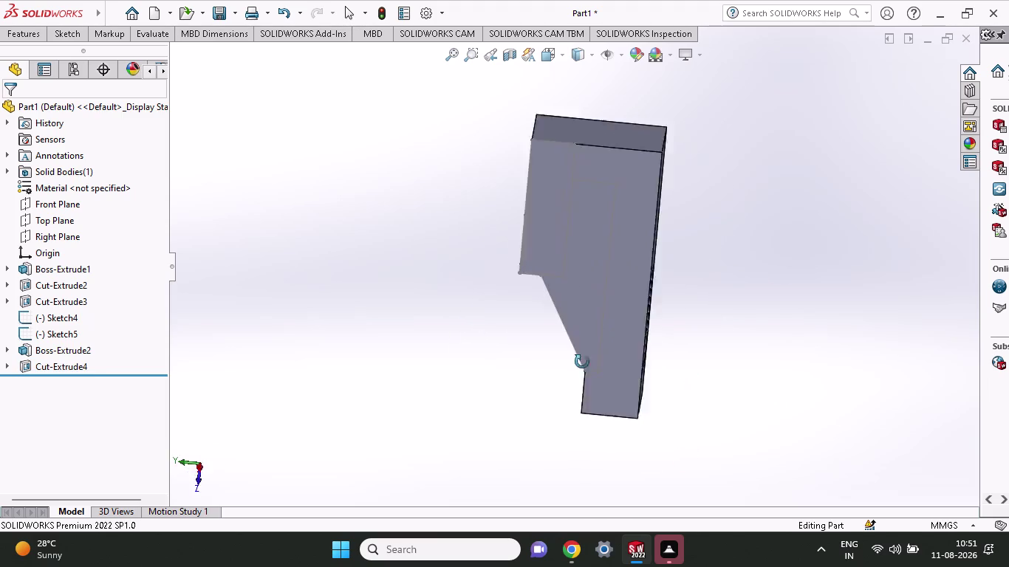
middle_drag(586, 372, 352, 197)
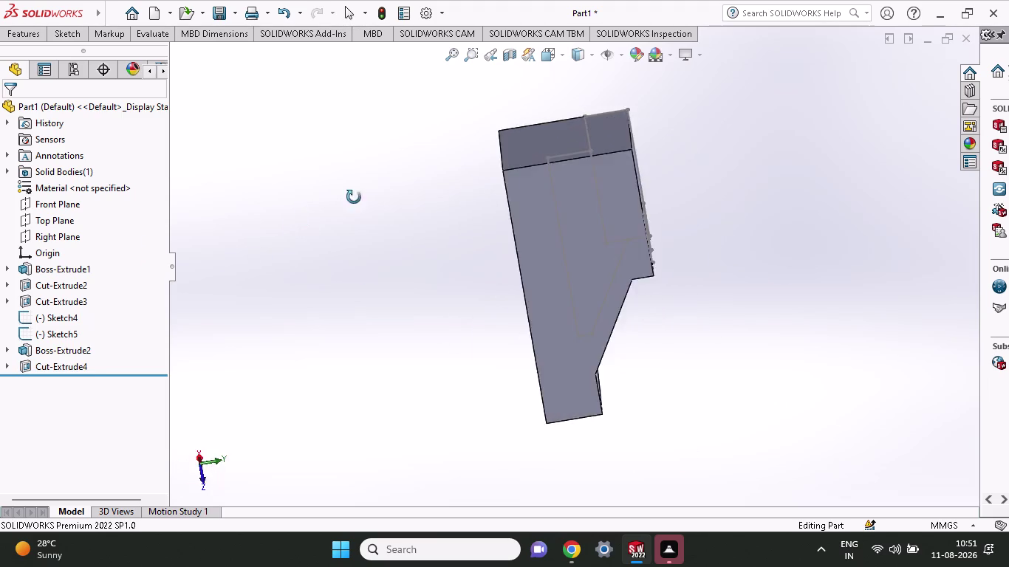
middle_drag(351, 197, 684, 218)
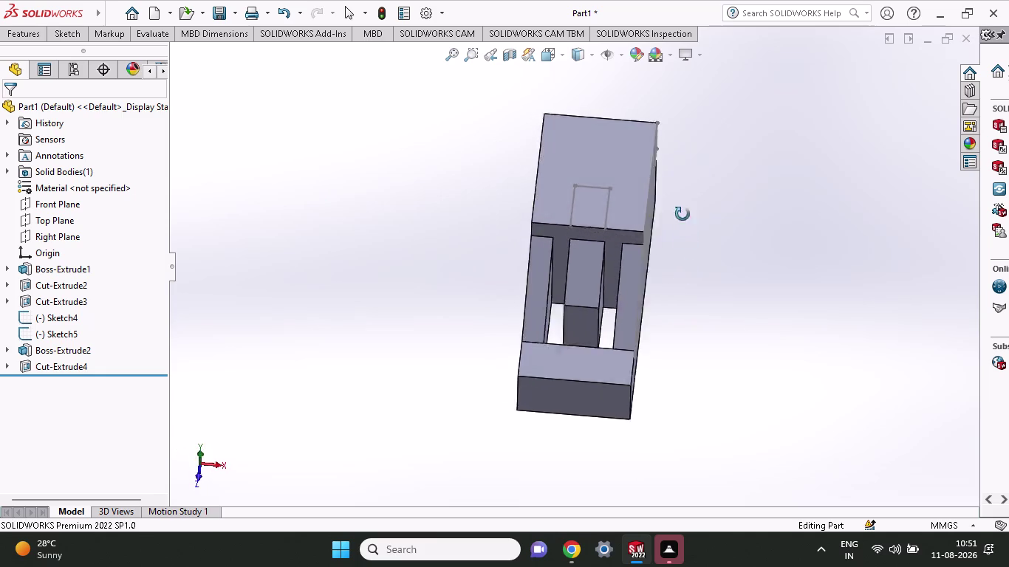
middle_drag(683, 218, 766, 145)
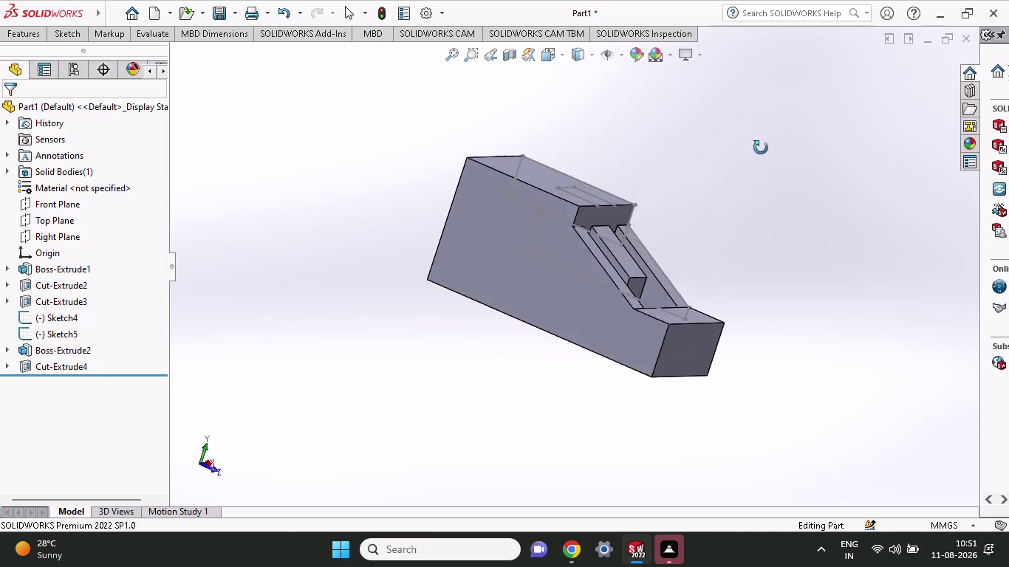
middle_drag(766, 145, 714, 168)
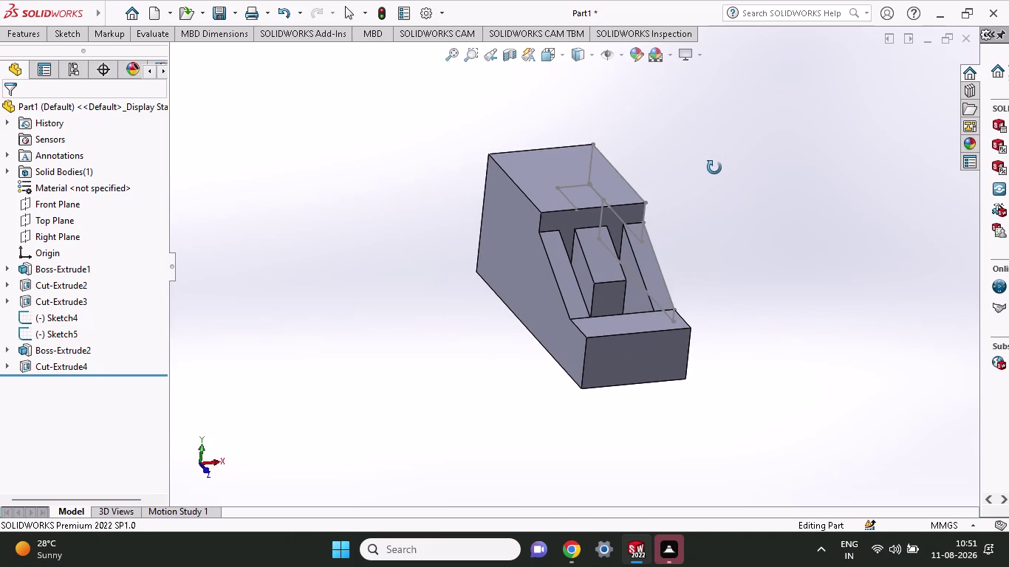
middle_drag(714, 168, 692, 381)
middle_drag(670, 234, 678, 300)
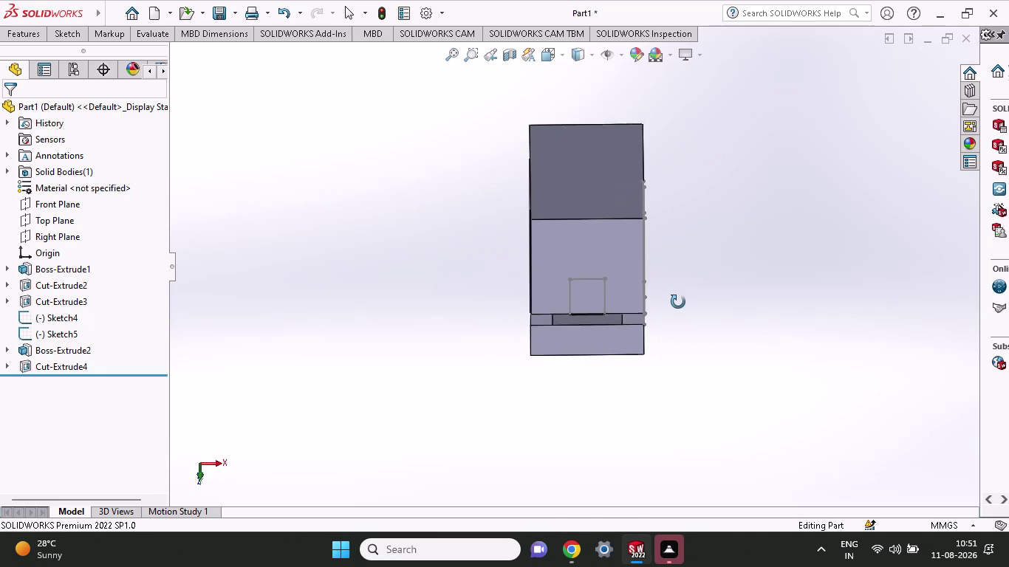
middle_drag(678, 300, 673, 102)
middle_click(673, 102)
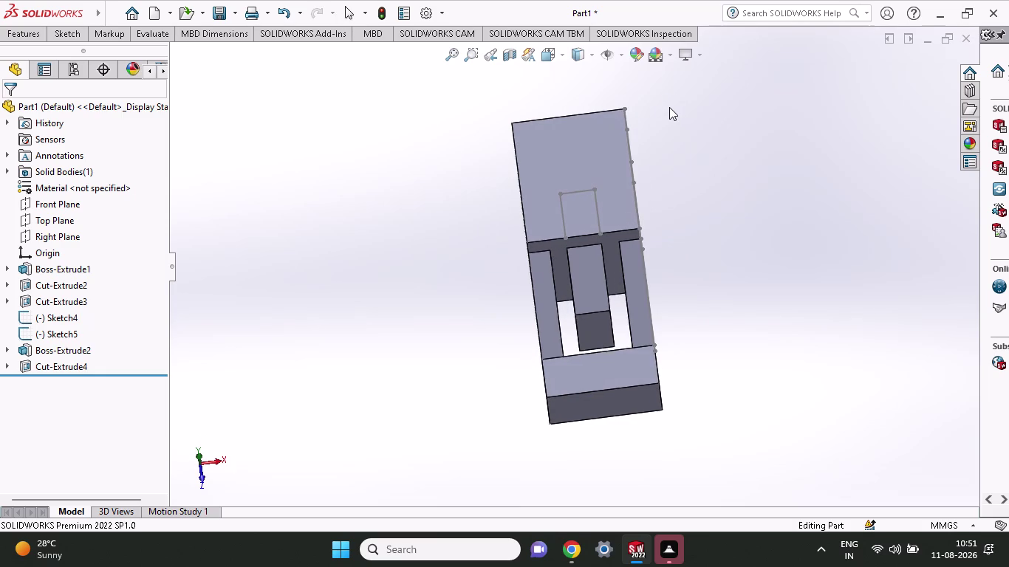
scroll(up, 3)
middle_drag(669, 107, 647, 136)
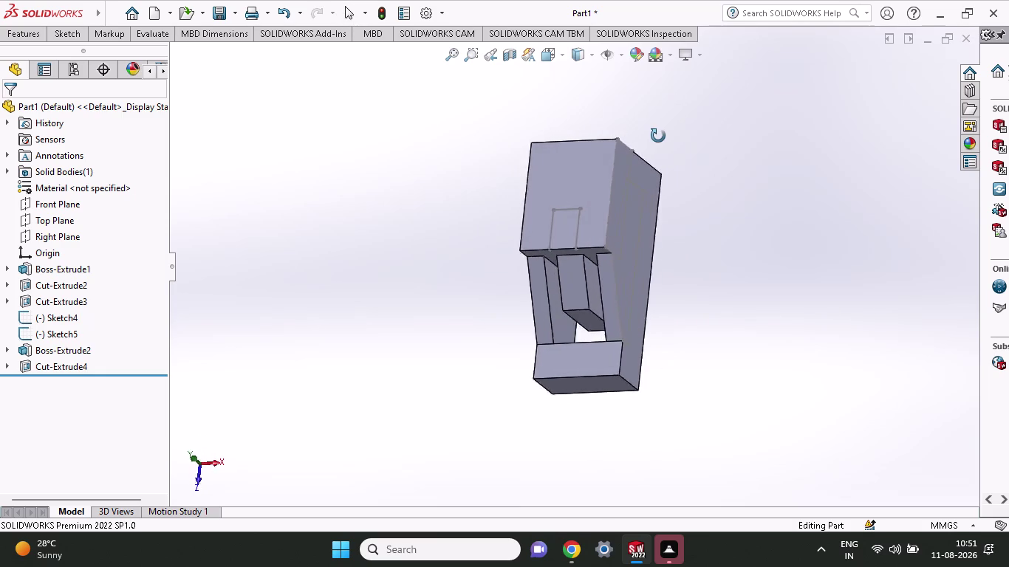
middle_drag(648, 136, 648, 155)
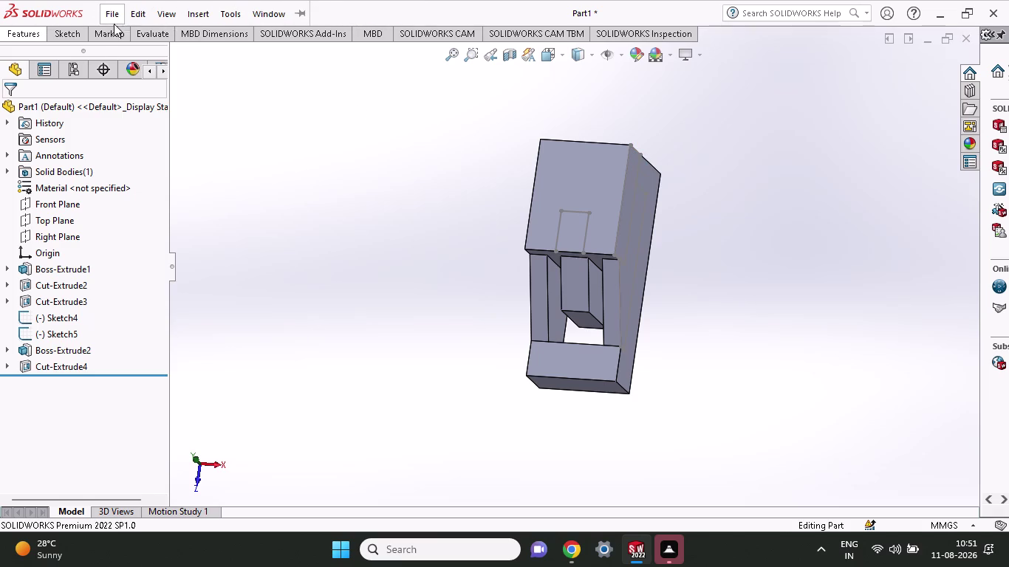
Save the part in Documents as p-9, replacing the default name Part1.
click(112, 22)
click(135, 202)
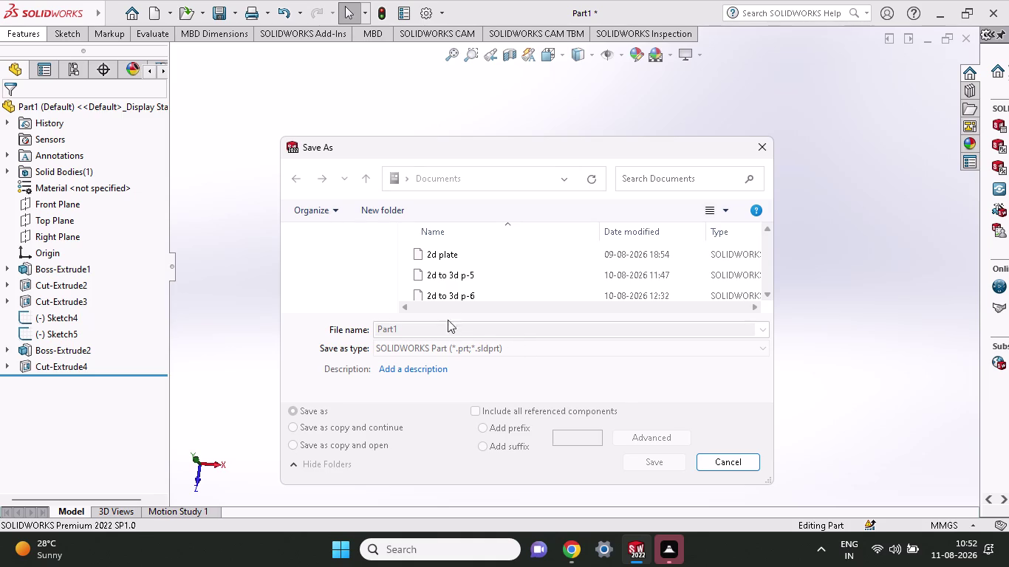
drag(447, 331, 389, 340)
drag(389, 340, 350, 331)
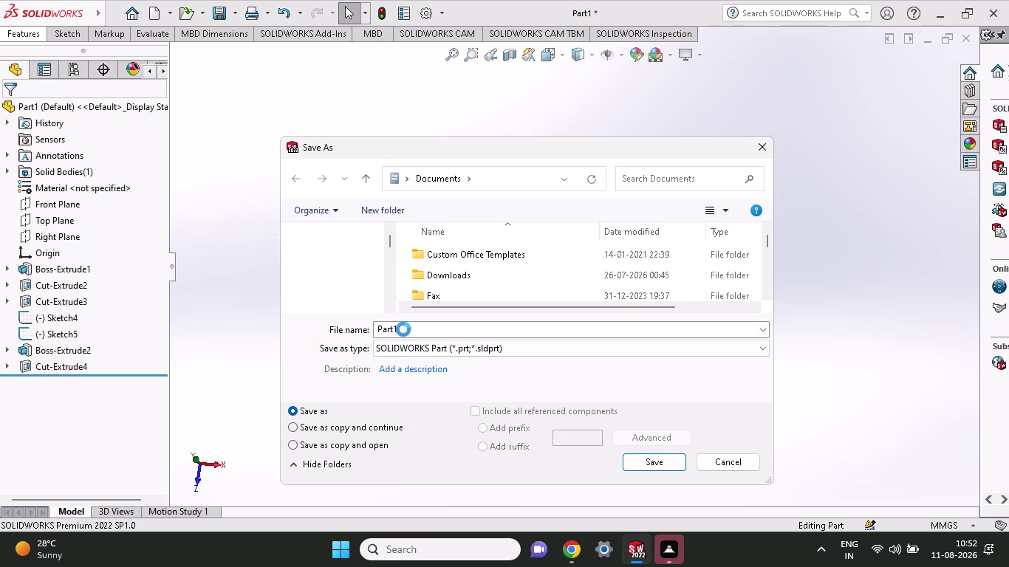
drag(414, 329, 357, 331)
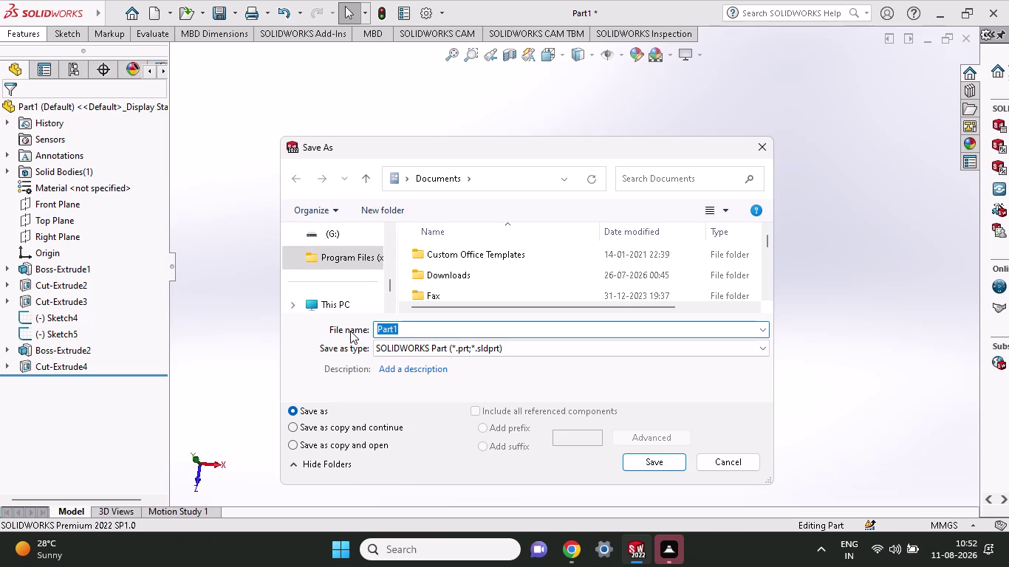
key(p)
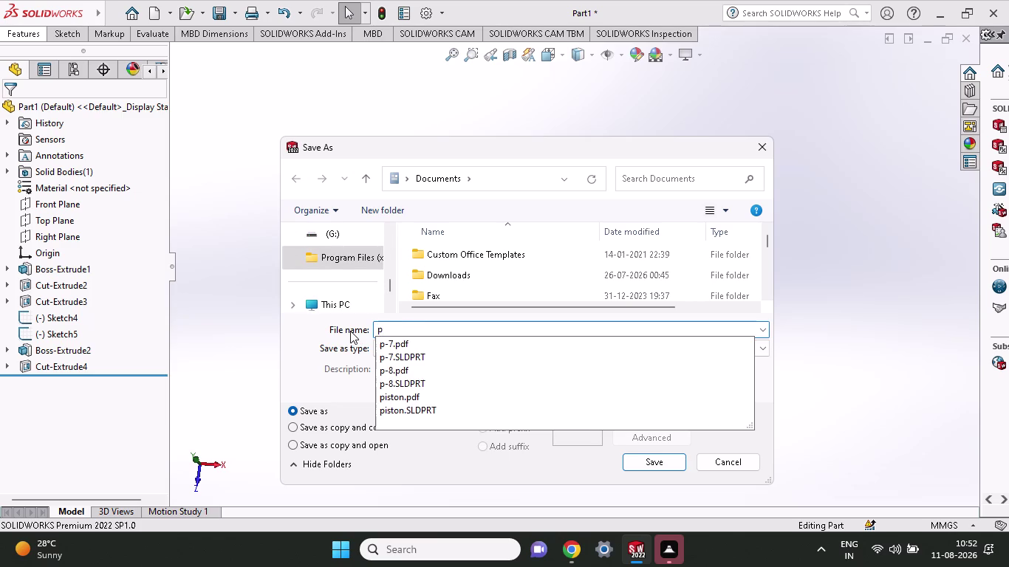
key(minus)
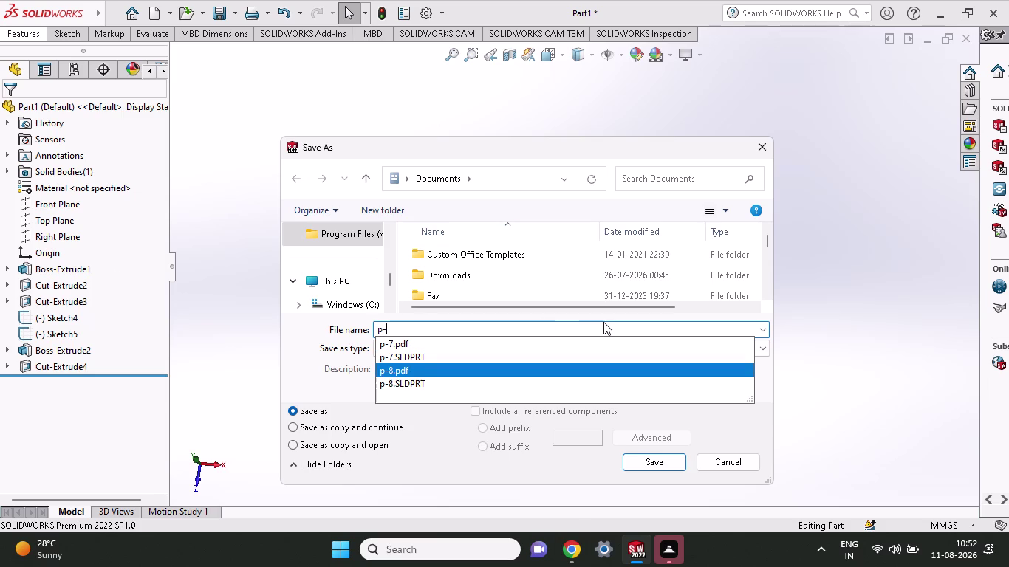
click(410, 330)
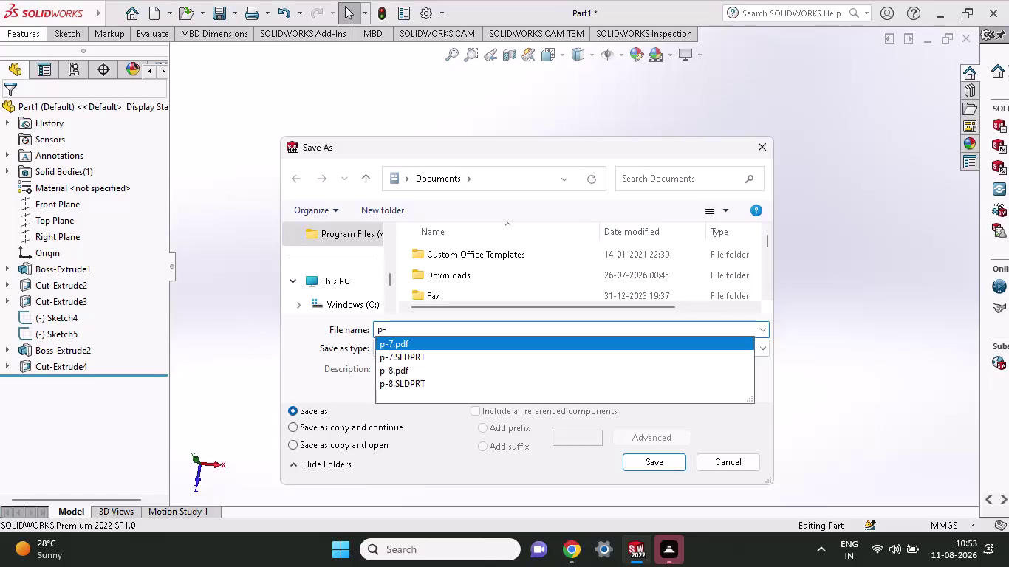
key(9)
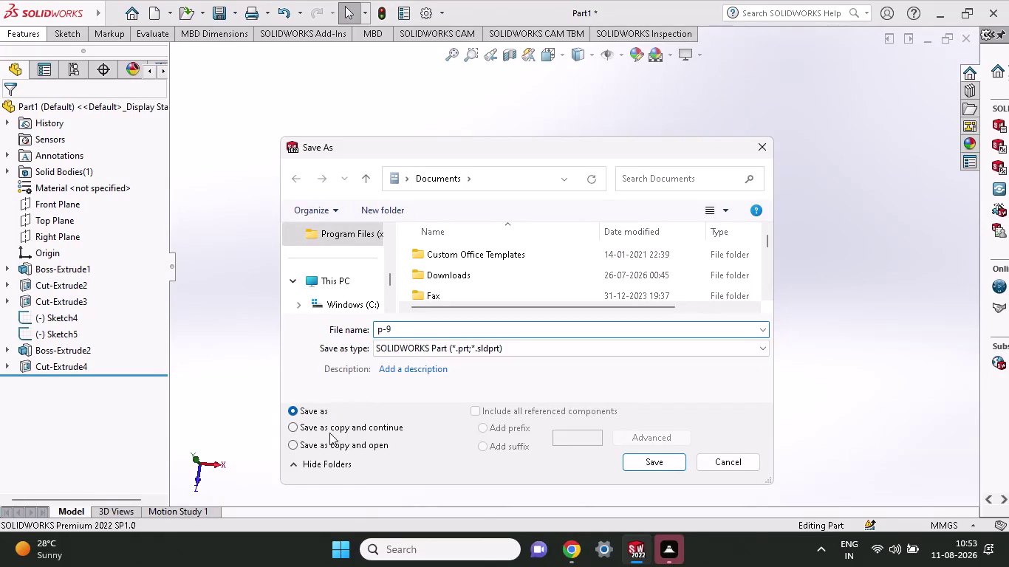
click(644, 459)
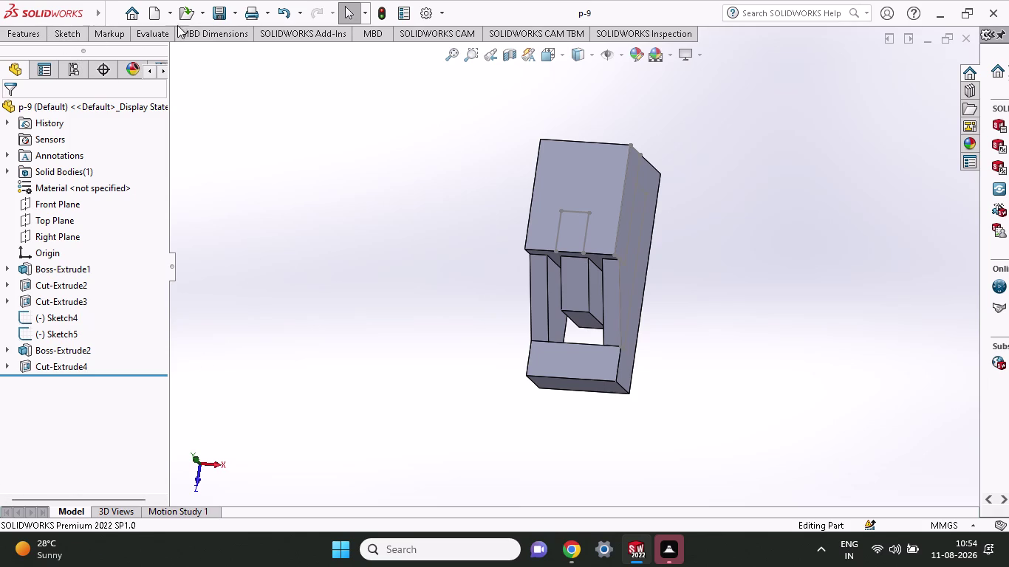
click(231, 17)
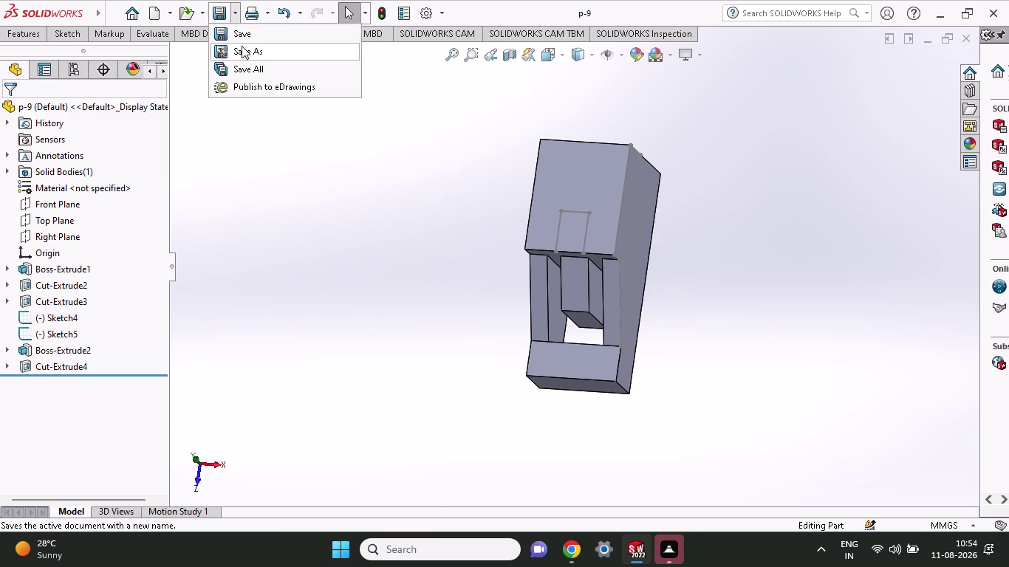
Start another Save As of p-9 with Adobe Portable Document Format (*.pdf) as type.
click(241, 46)
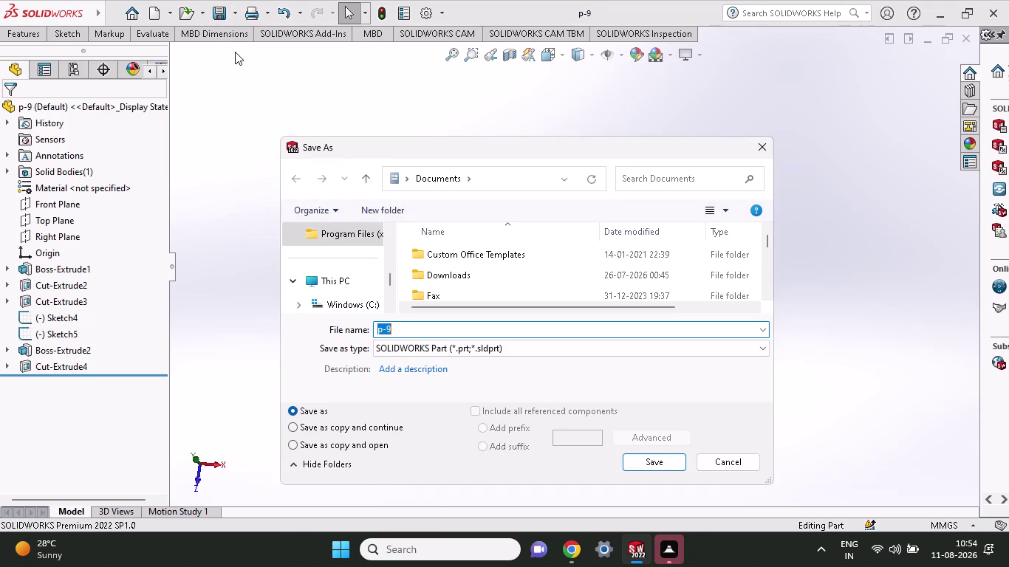
click(500, 352)
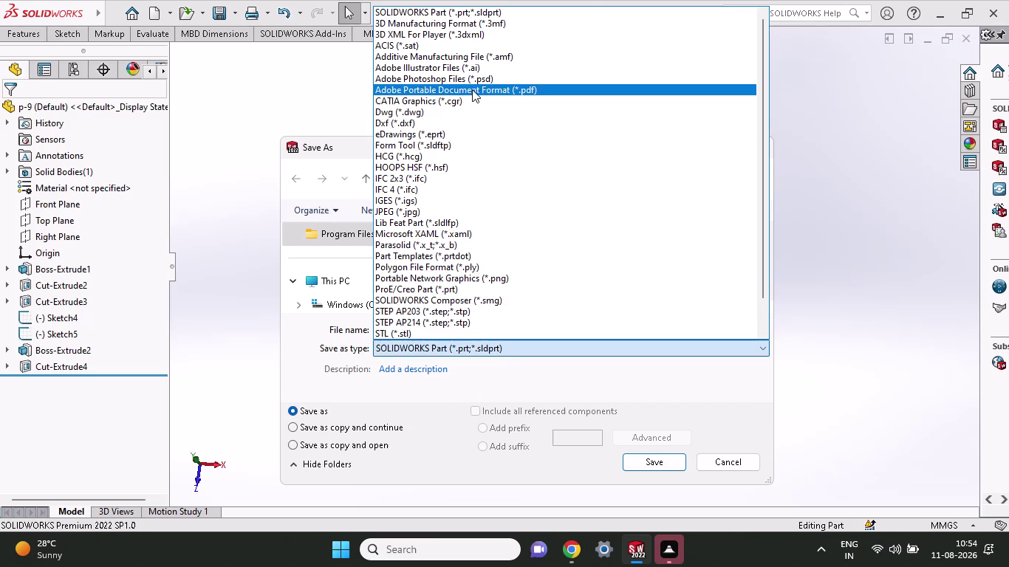
click(472, 90)
click(633, 501)
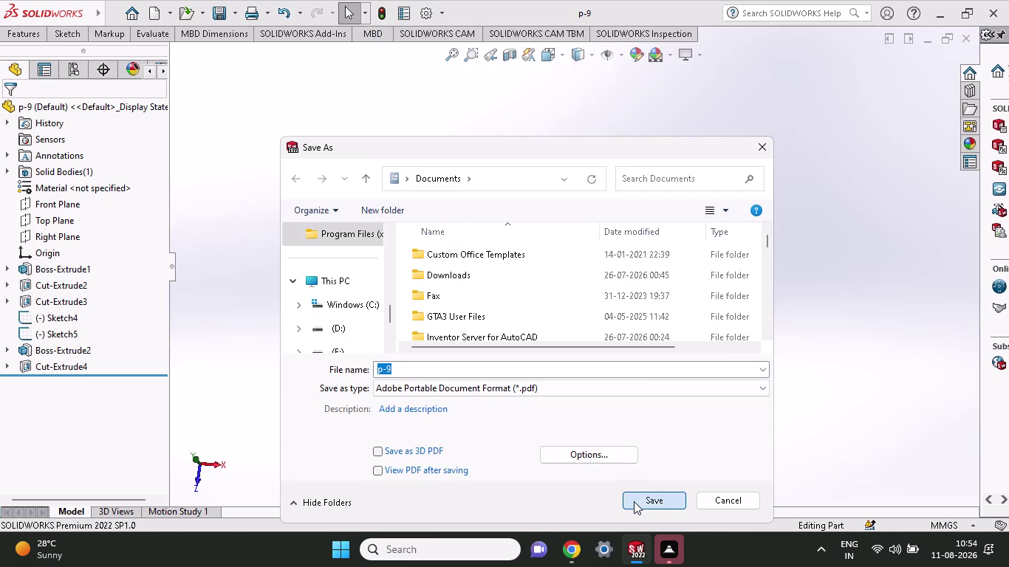